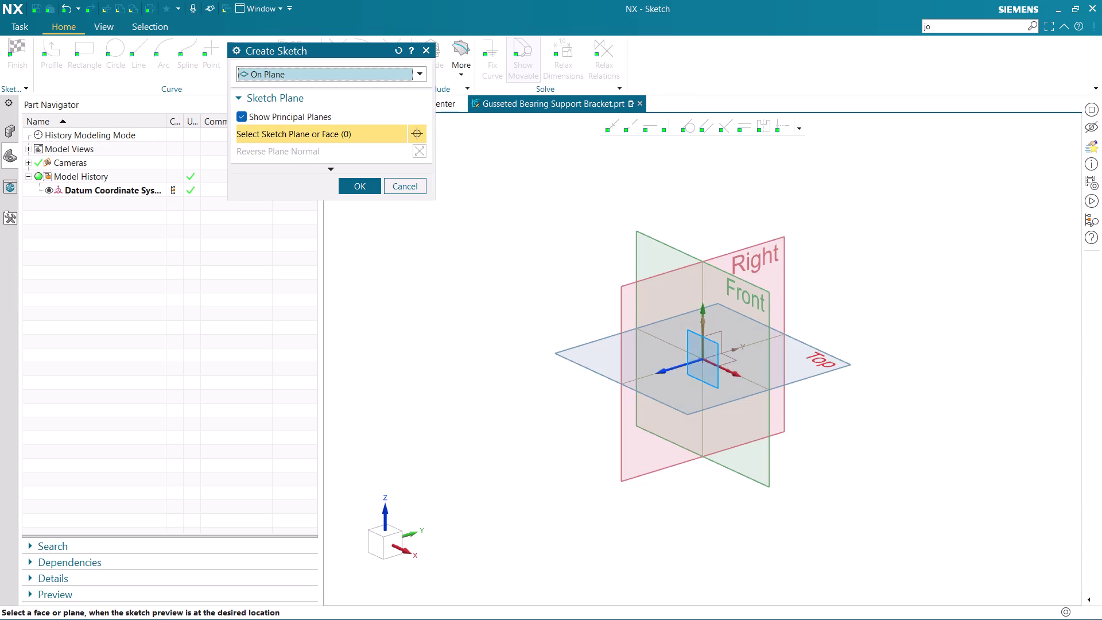
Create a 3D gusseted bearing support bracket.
Create the sketch on the default datum plane and pick the Circle tool.
click(709, 405)
middle_click(707, 401)
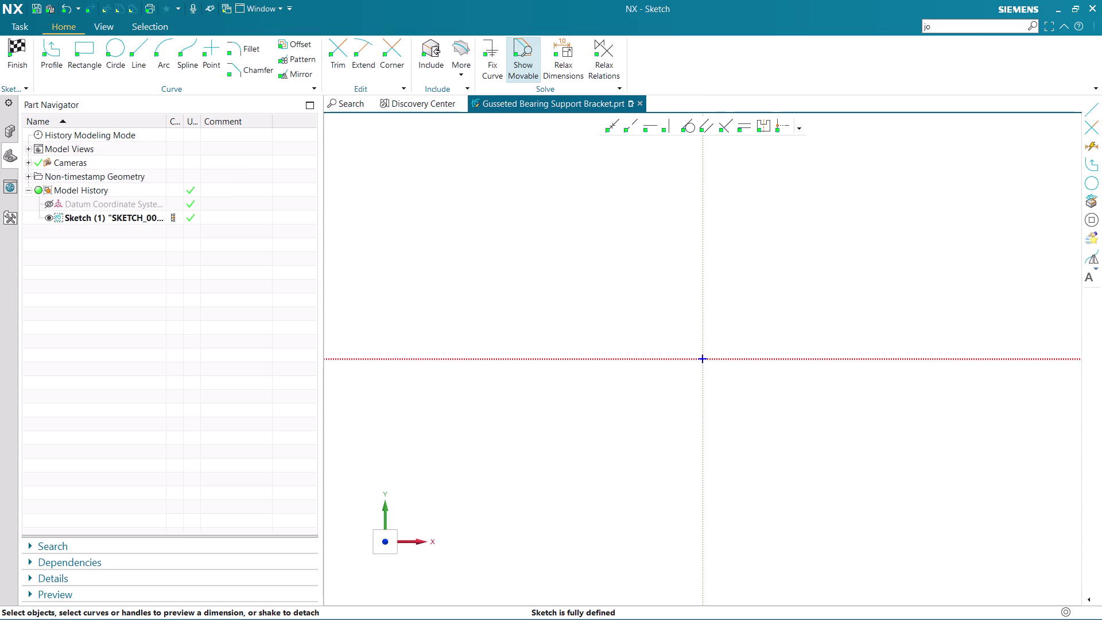
click(115, 52)
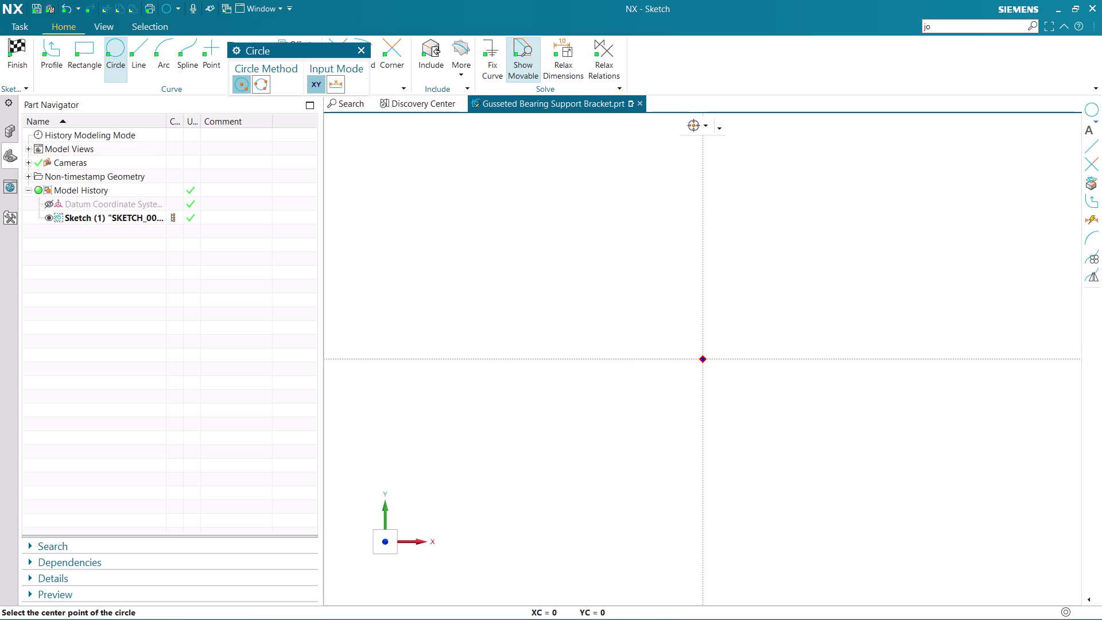
Draw a 36-diameter circle (entered as 18*2) centred on the sketch origin.
click(703, 359)
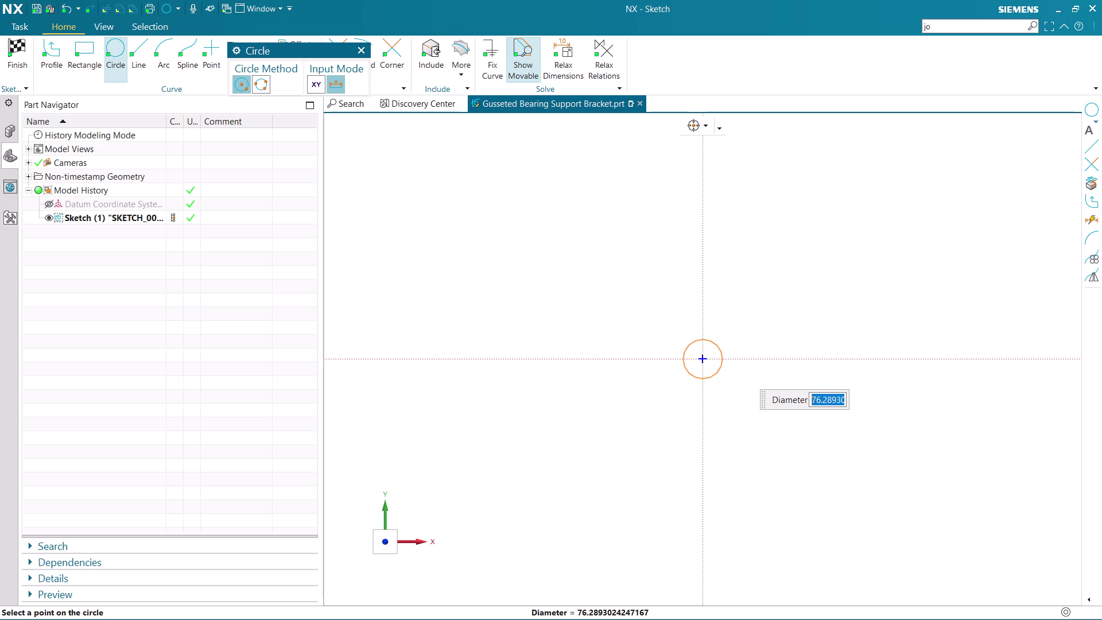
text(1)
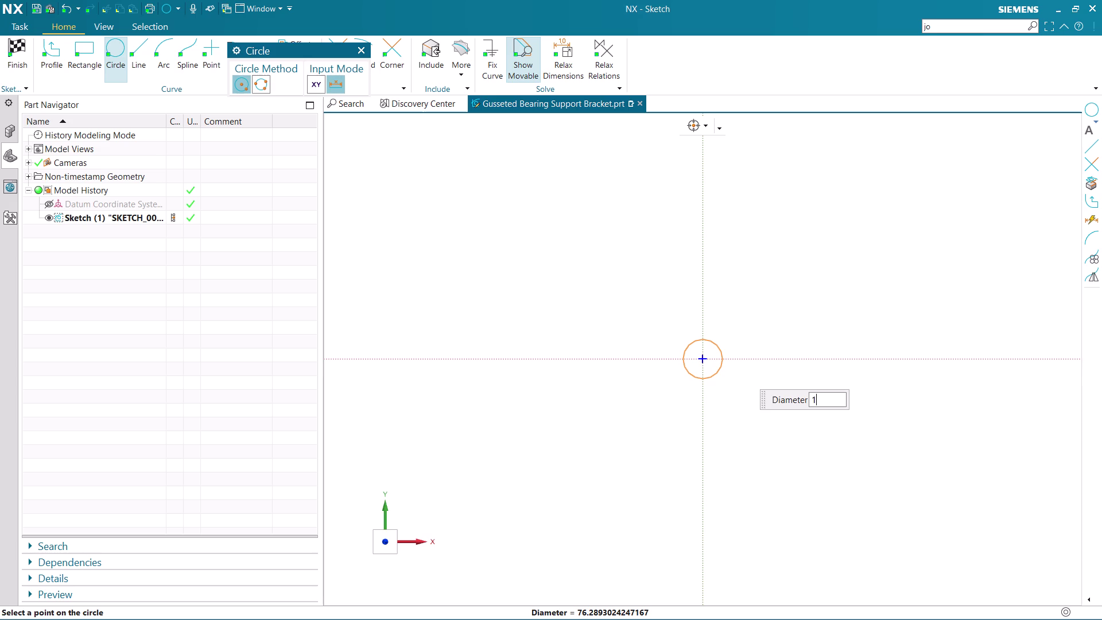
text(8)
text(*)
text(2)
key(Return)
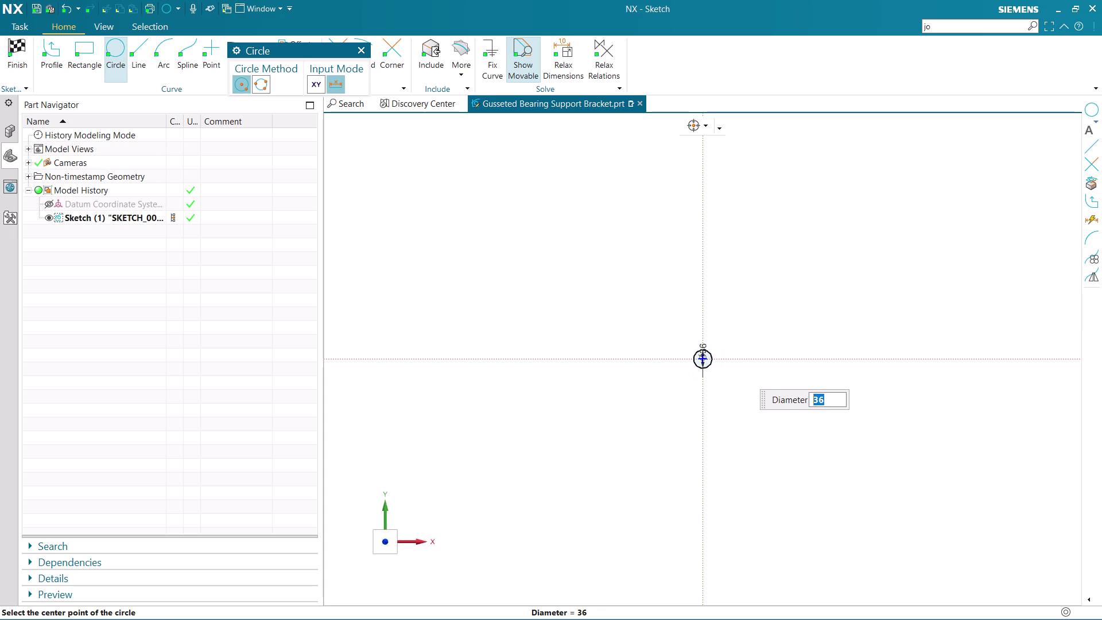
scroll(up, 3)
middle_click(720, 349)
scroll(up, 3)
drag(671, 325, 850, 368)
click(881, 377)
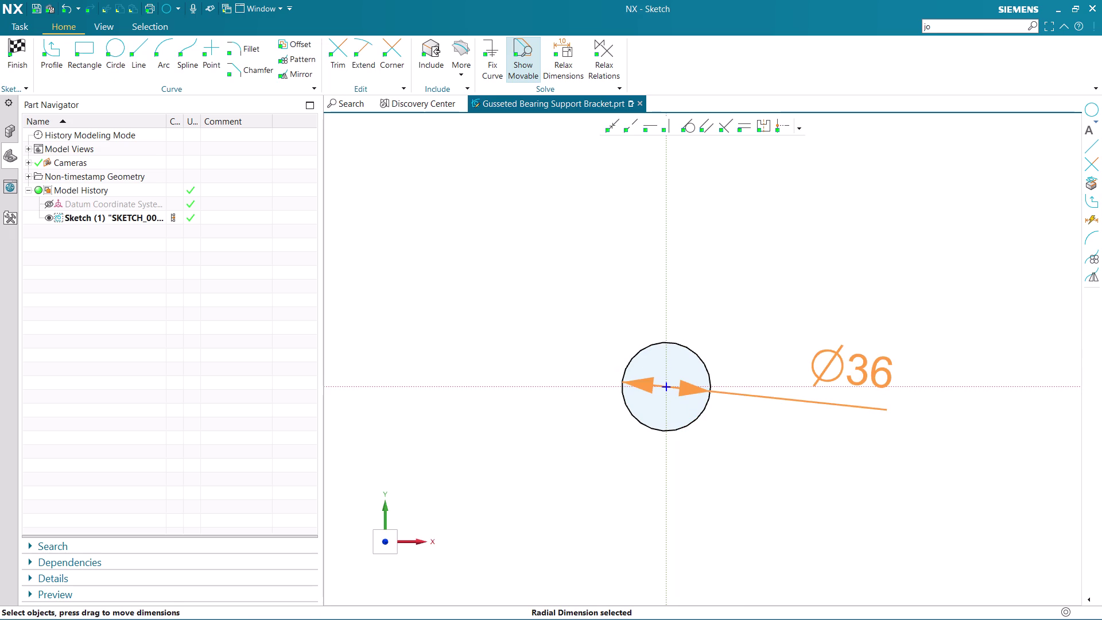
key(ctrl+Down)
key(ctrl+Down)
key(ctrl+Down)
key(ctrl+Down)
key(ctrl+Down)
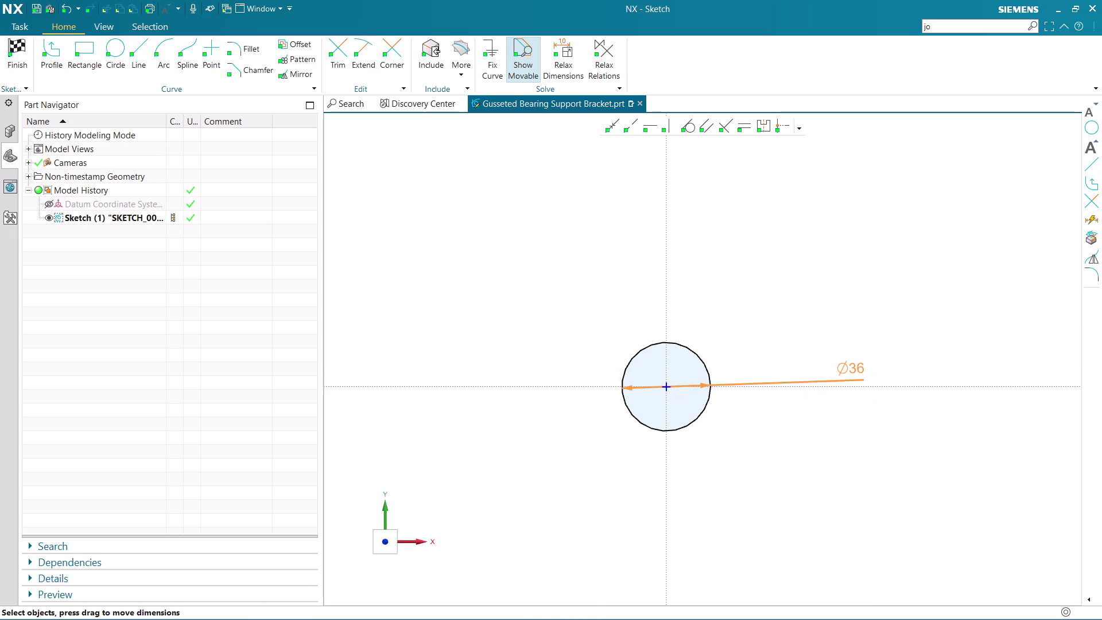
drag(858, 370, 796, 361)
scroll(up, 3)
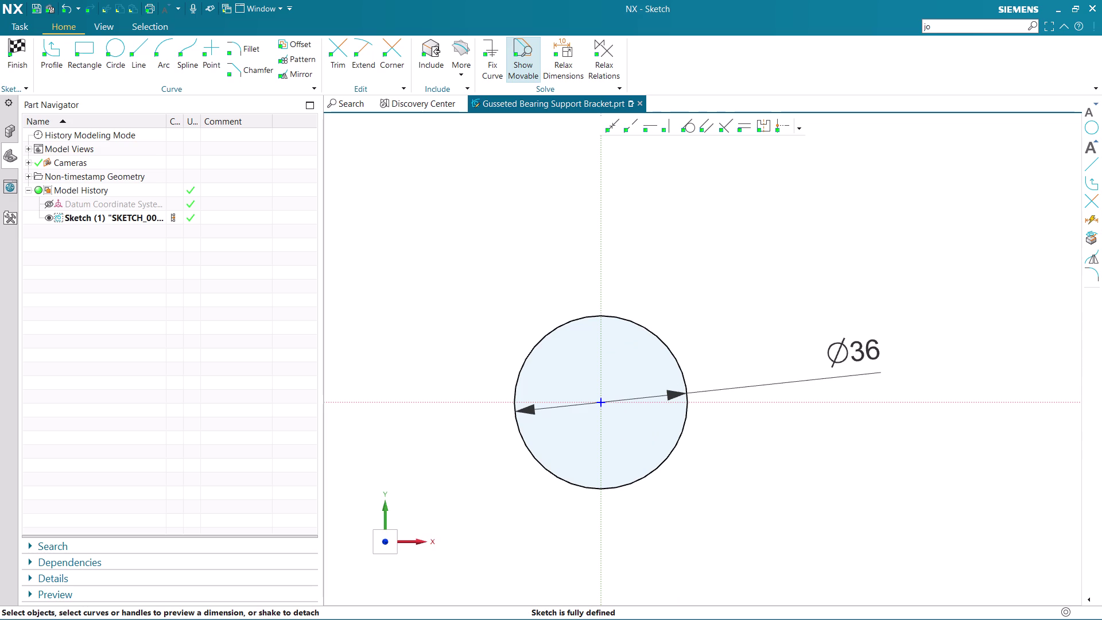
Add a concentric 18-diameter circle at the origin.
click(109, 54)
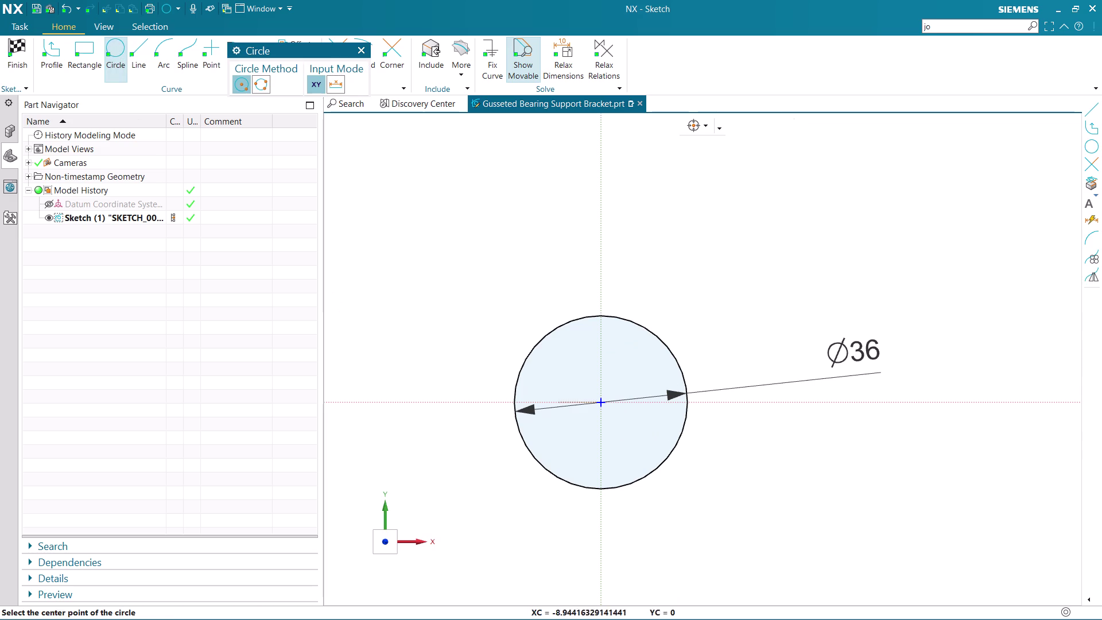
click(601, 403)
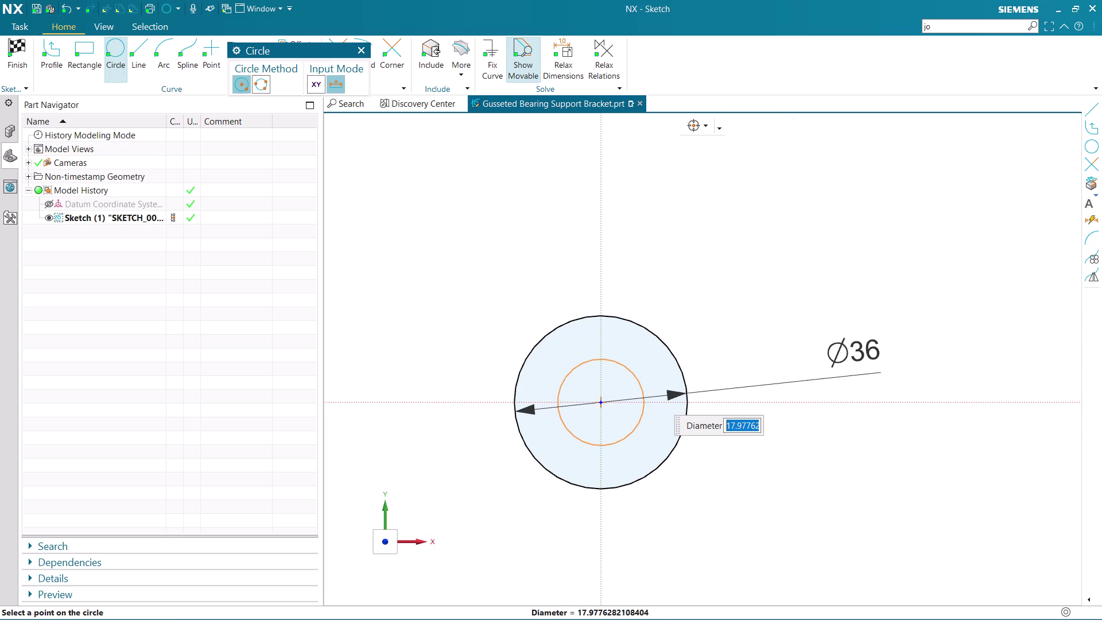
text(18)
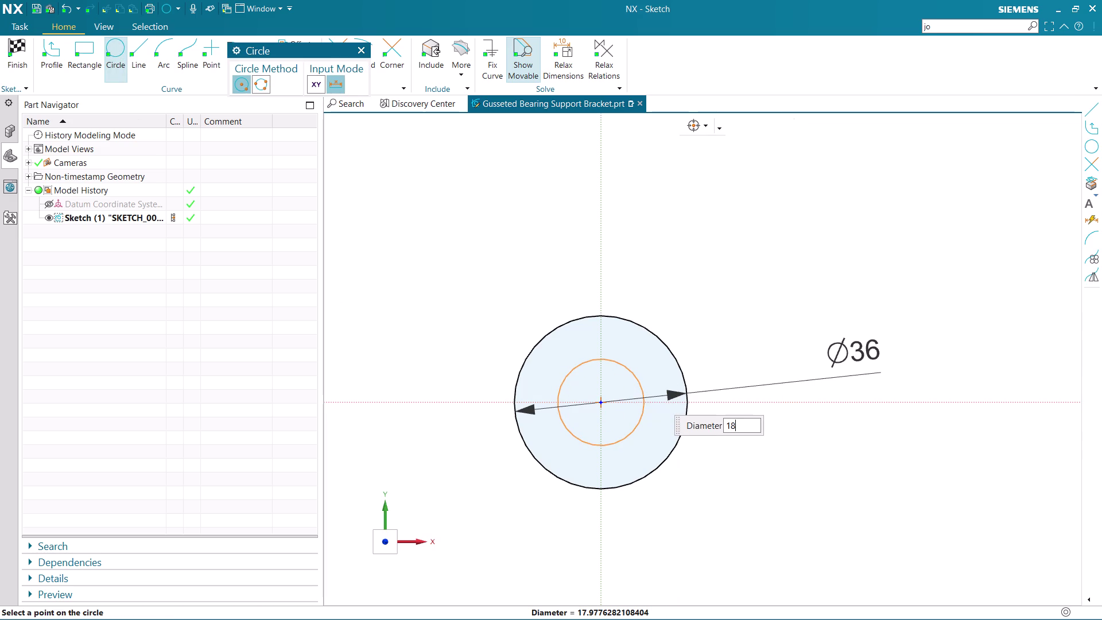
key(Return)
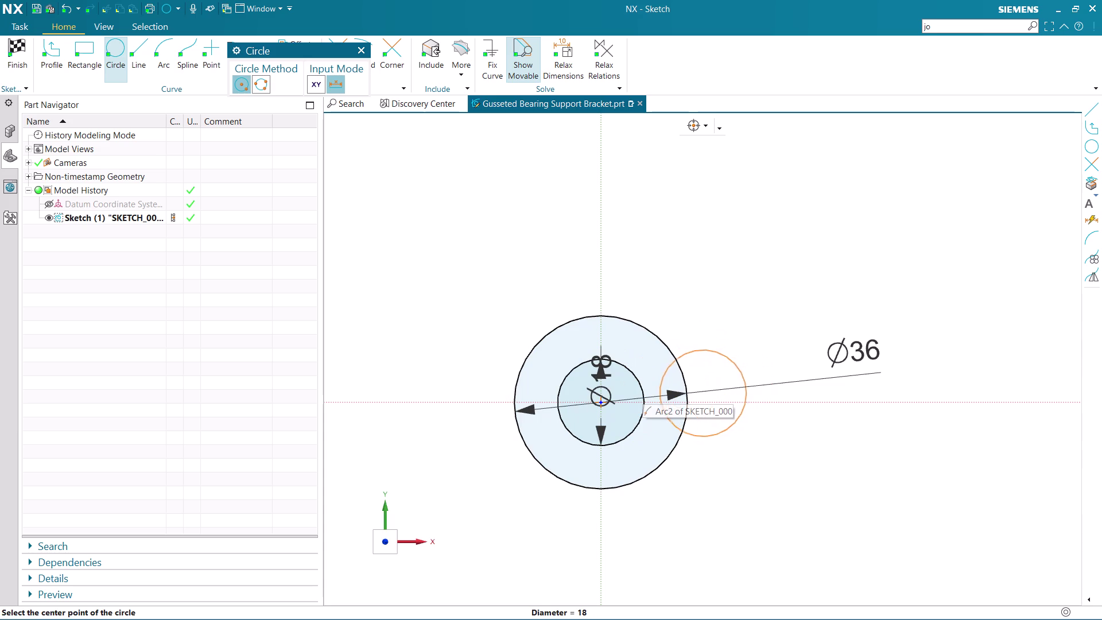
key(Escape)
key(Escape)
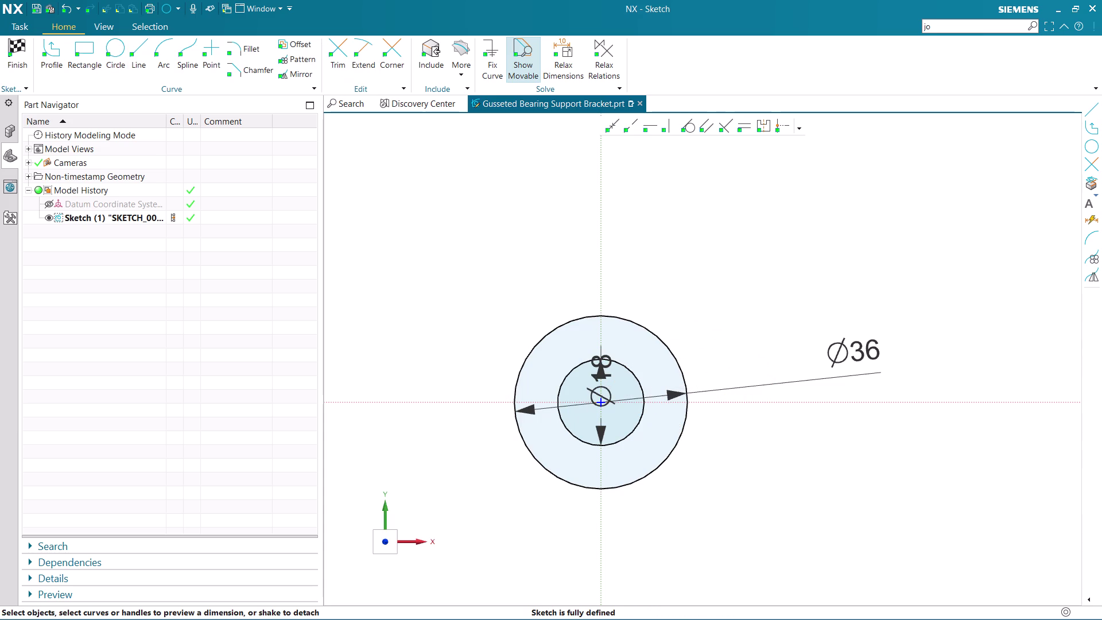
drag(606, 366, 786, 340)
scroll(down, 3)
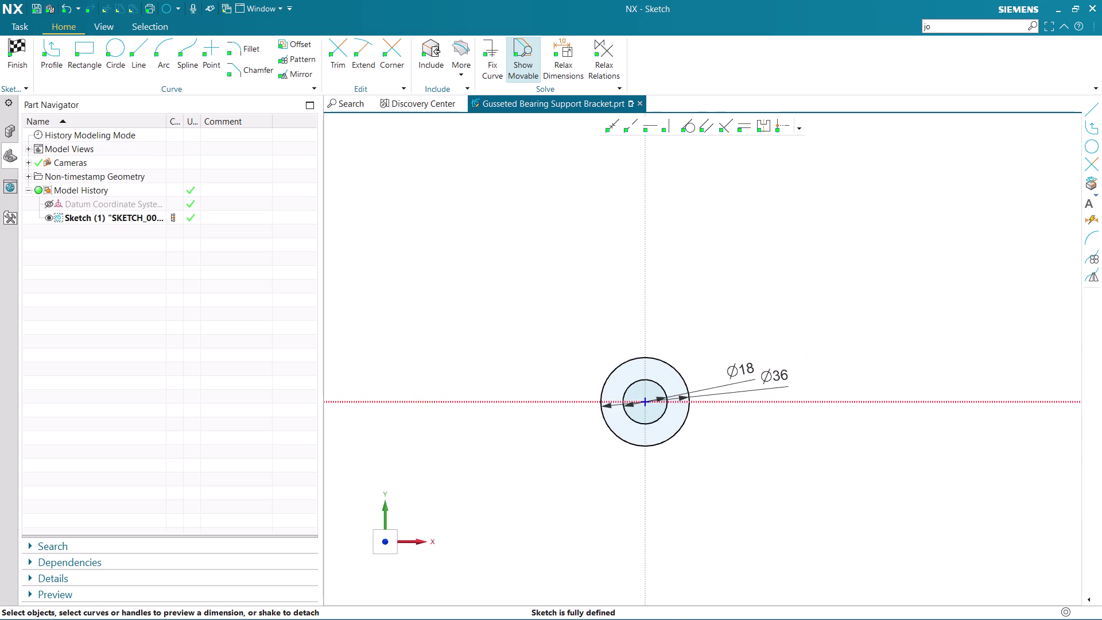
scroll(up, 3)
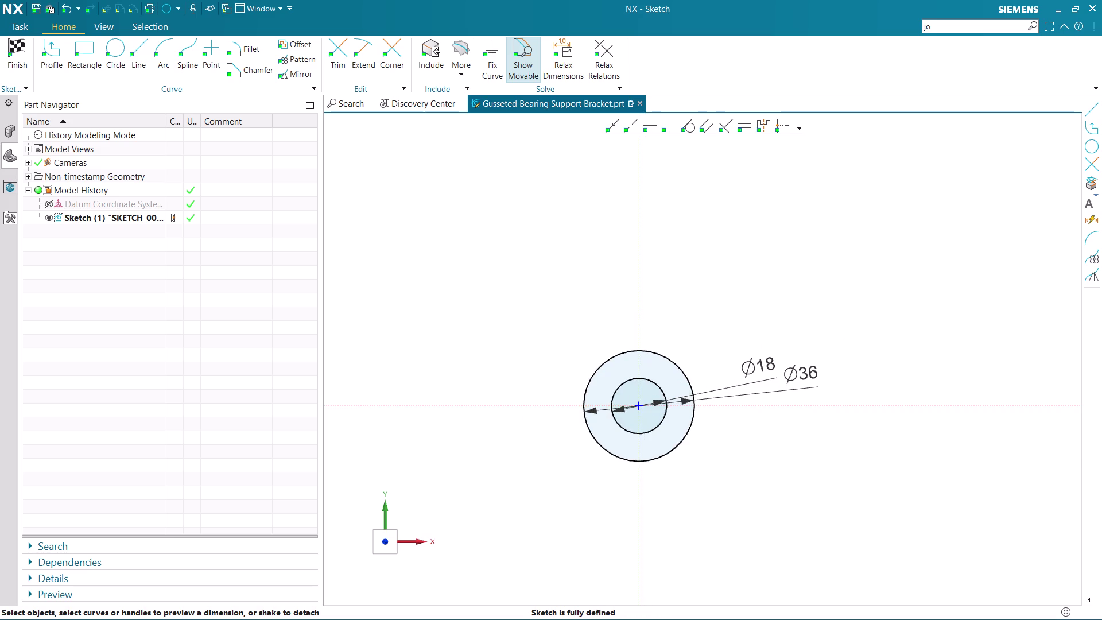
click(117, 56)
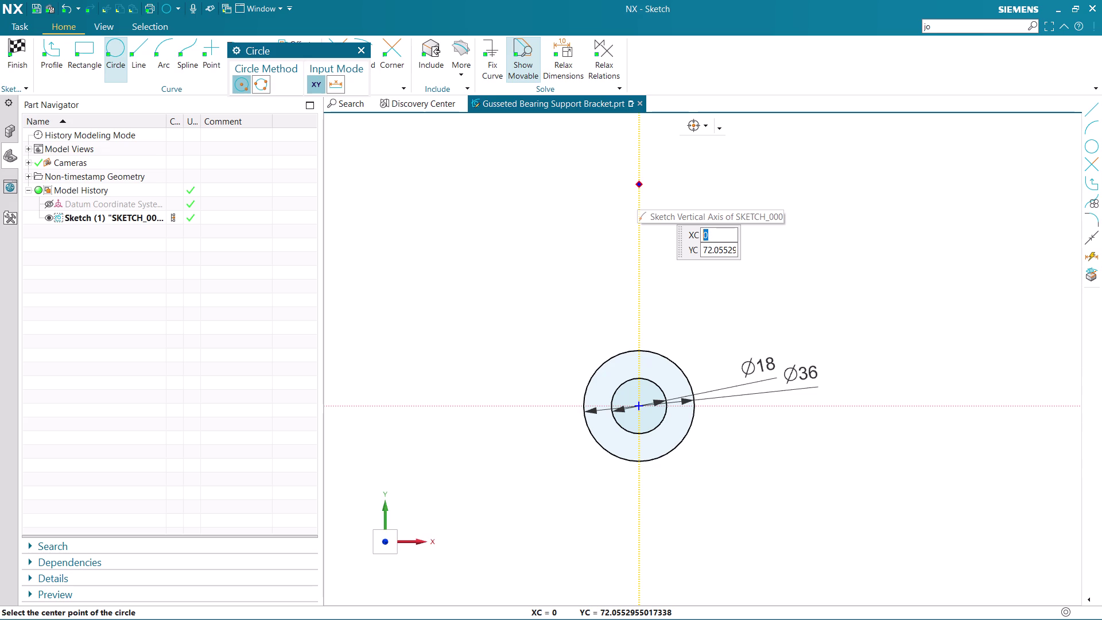
Draw a 50-diameter circle centred on the vertical axis above the origin.
click(637, 184)
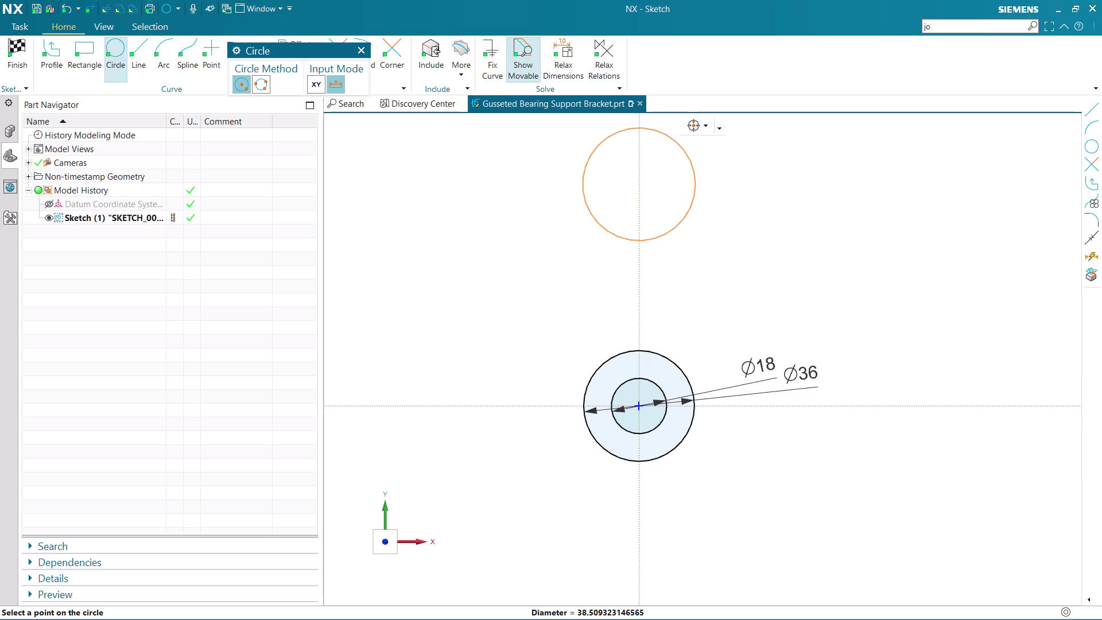
key(5)
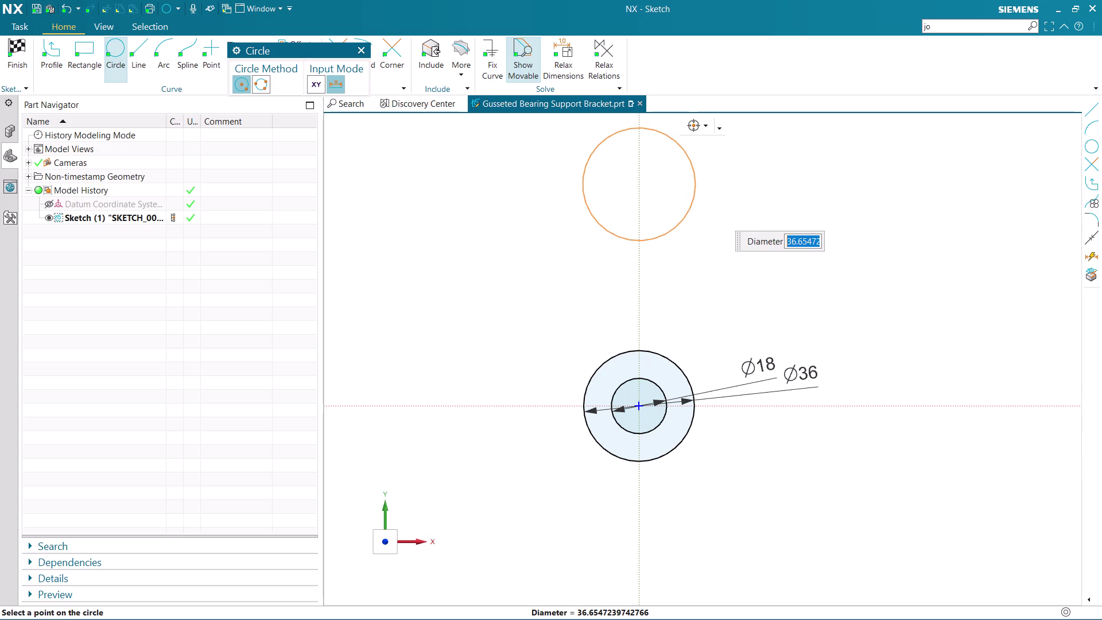
key(0)
key(Return)
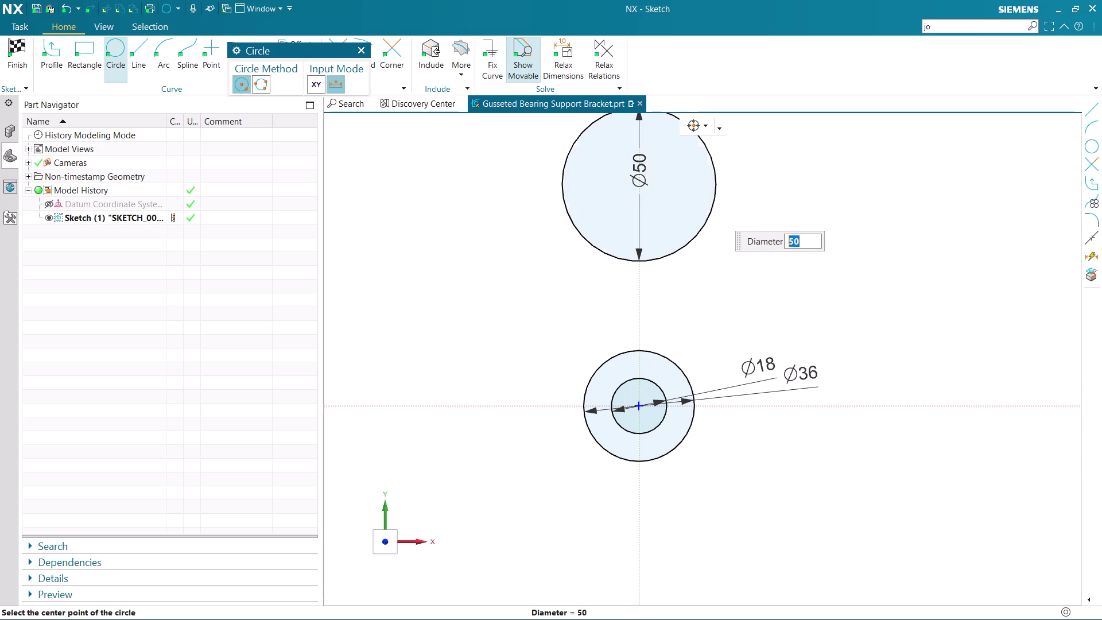
middle_click(694, 190)
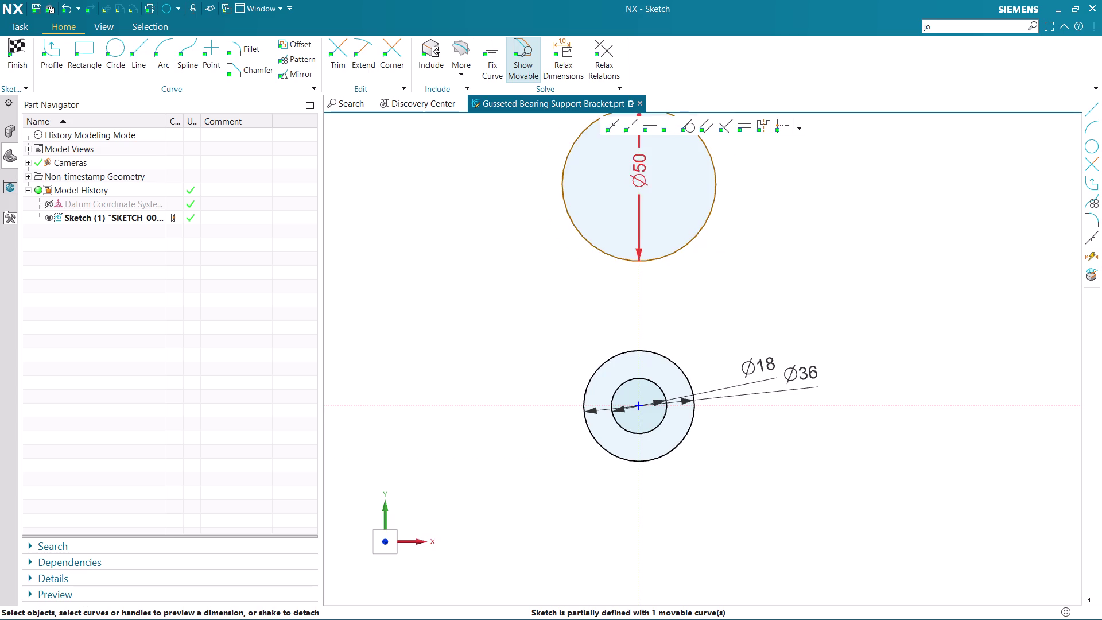
scroll(up, 3)
scroll(down, 3)
scroll(up, 3)
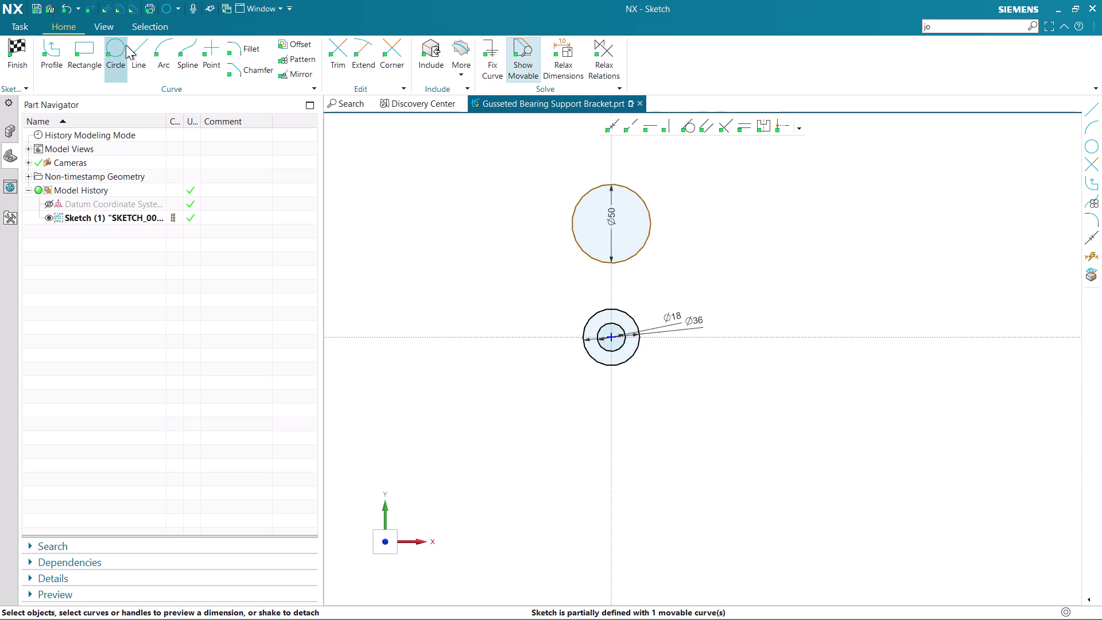
Add a concentric 28-diameter circle at the upper circle's centre.
click(126, 45)
scroll(up, 3)
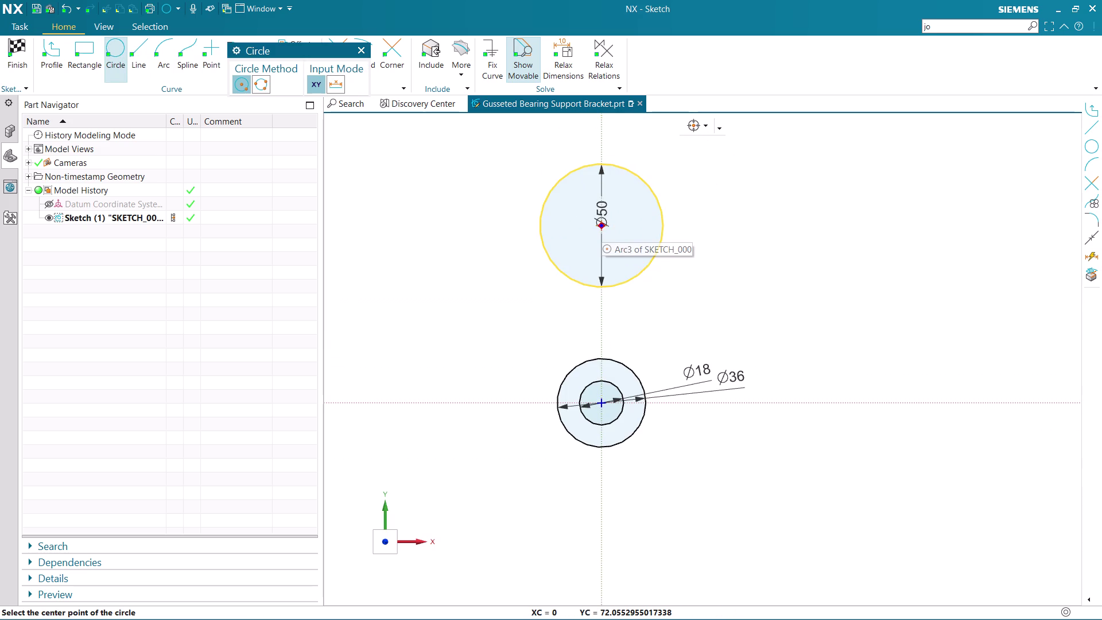
click(605, 222)
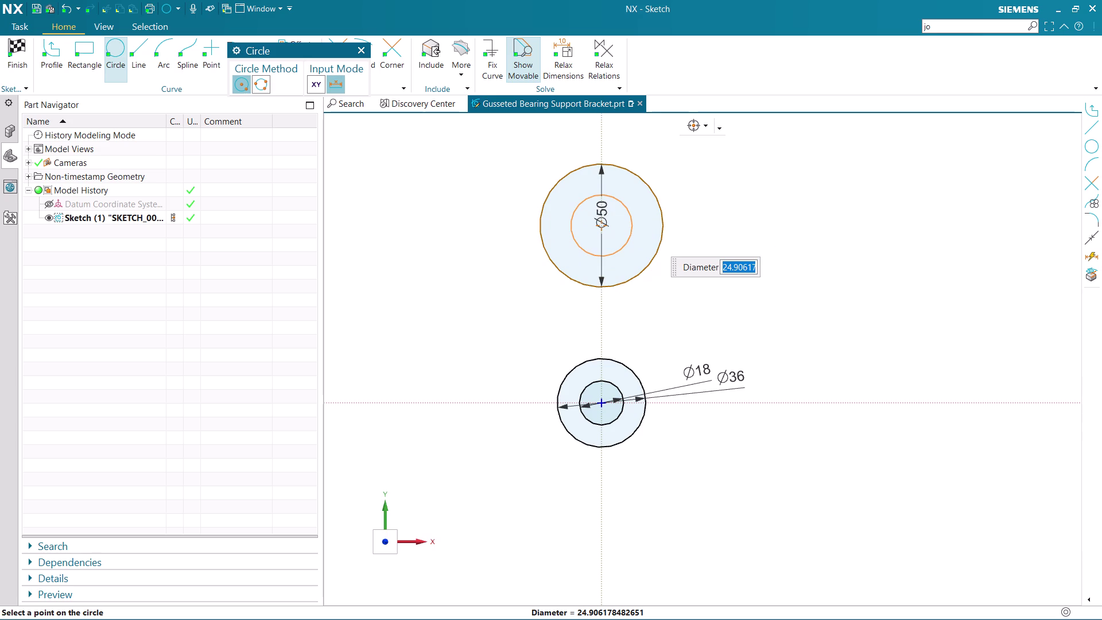
text(28)
key(Return)
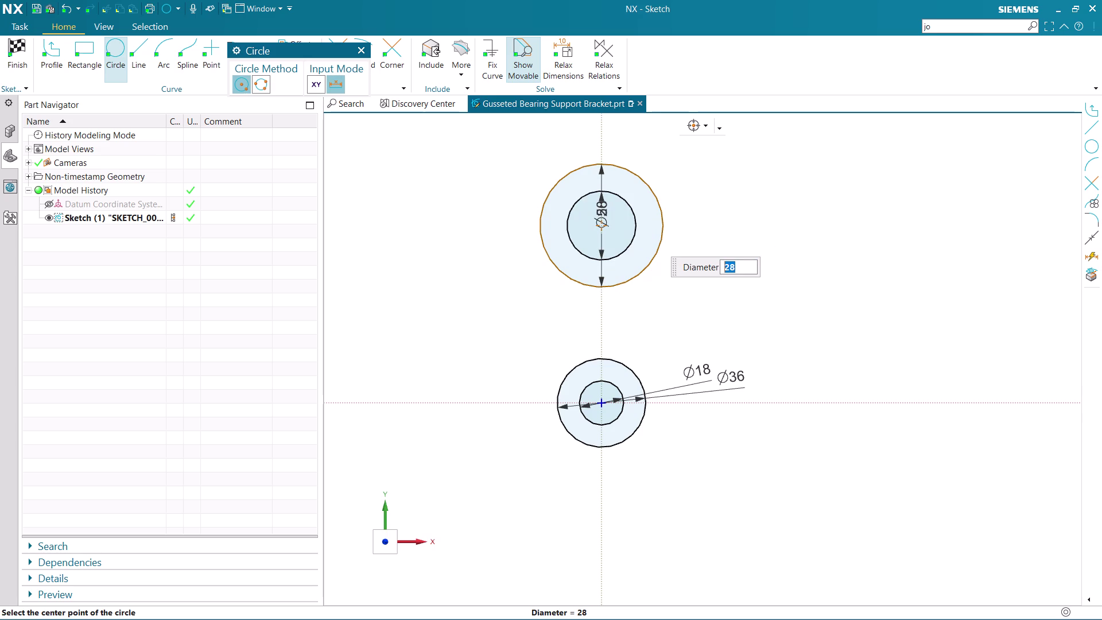
scroll(up, 3)
click(631, 217)
middle_click(631, 217)
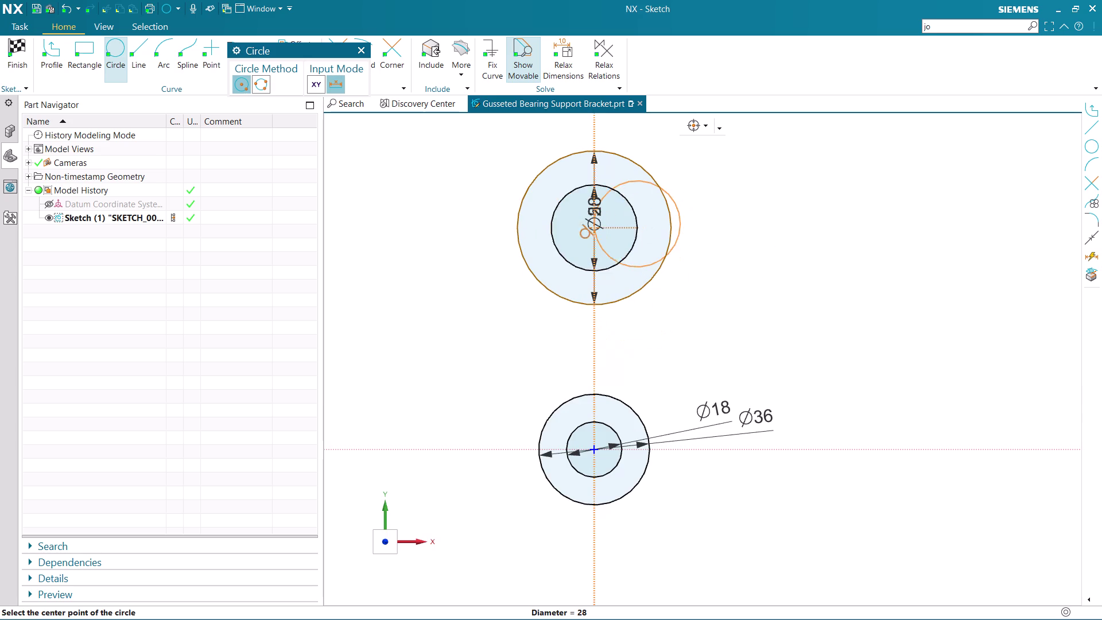
key(Escape)
key(Escape)
key(d)
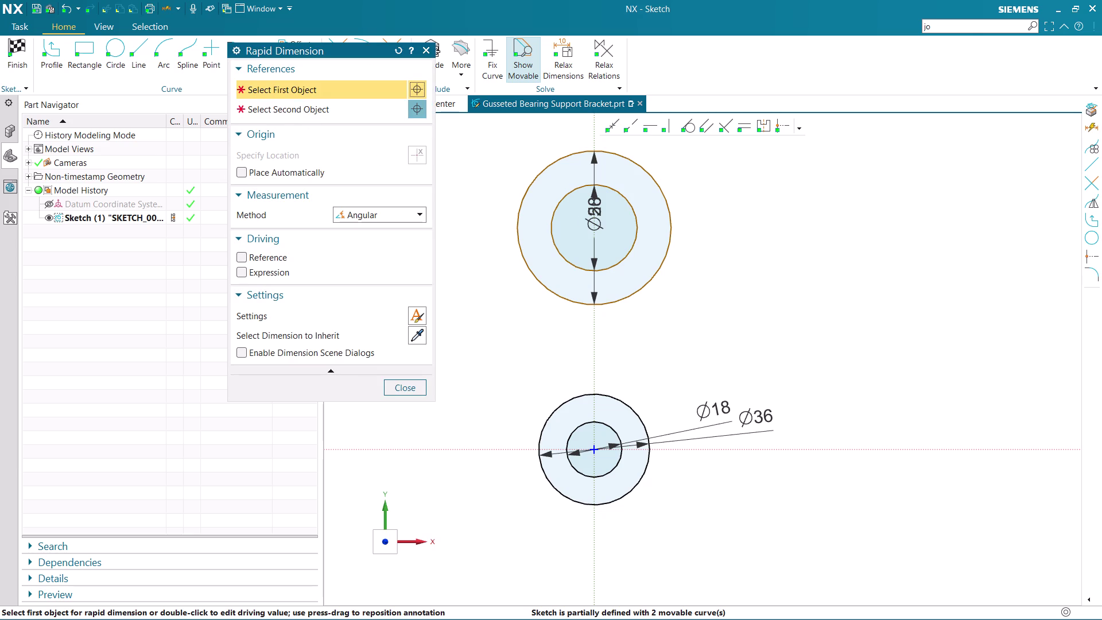
Add a vertical distance dimension between the upper and lower circle centres.
click(352, 209)
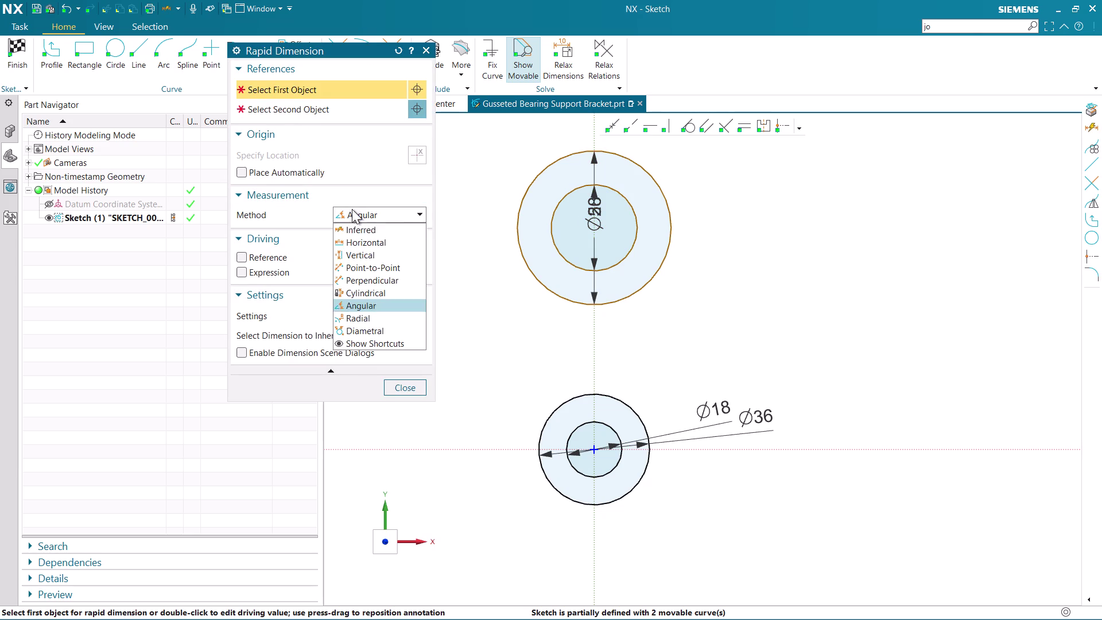
click(369, 258)
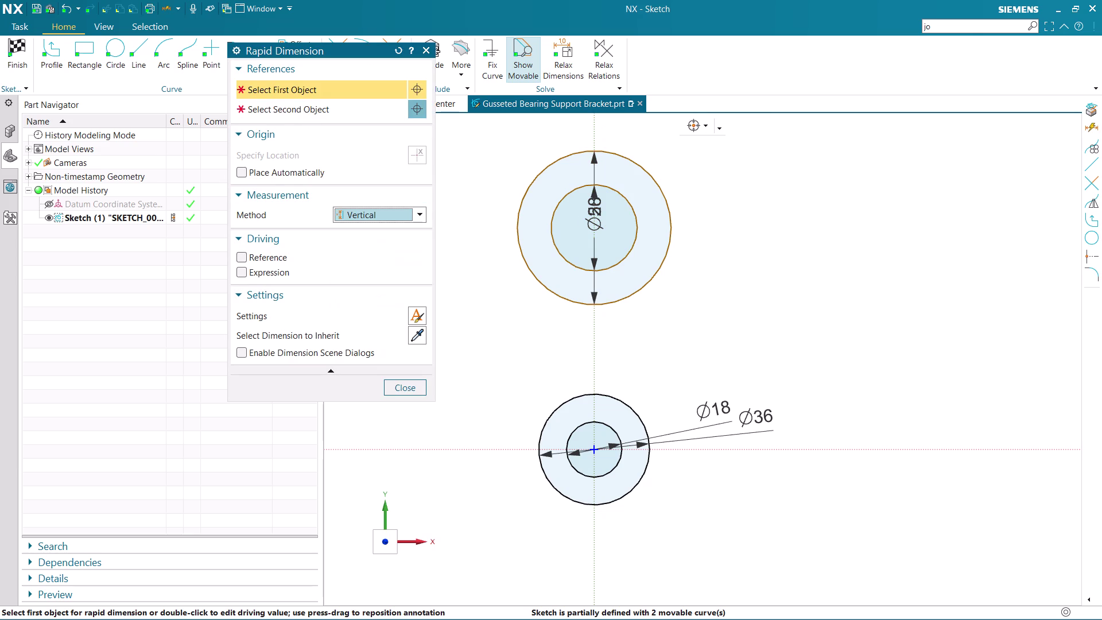
click(593, 224)
click(596, 447)
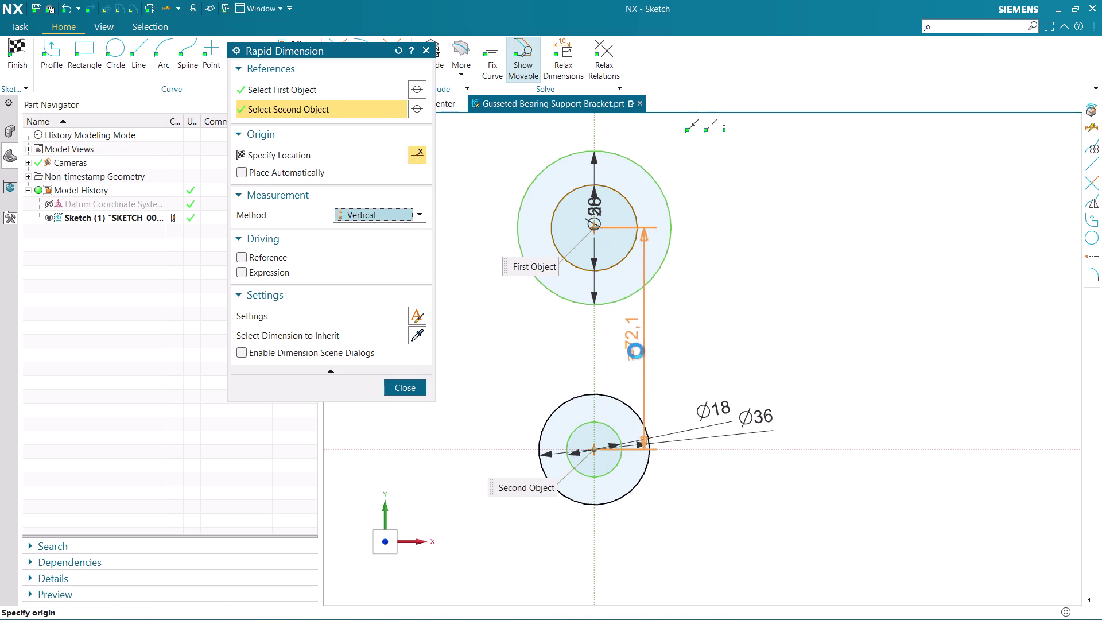
click(680, 339)
key(Escape)
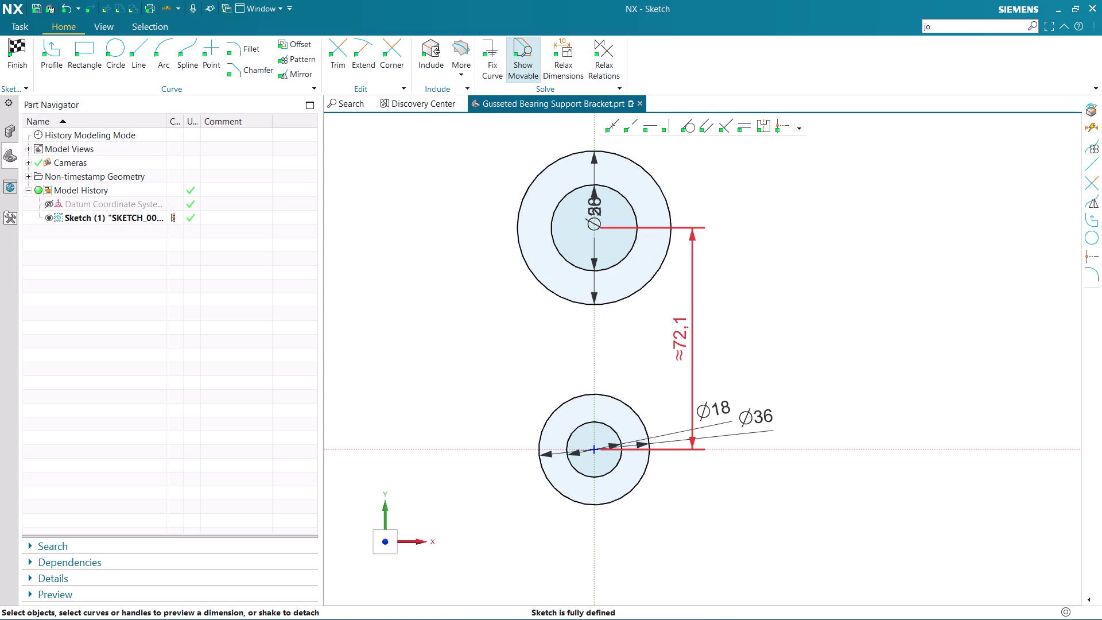
Change the centre-to-centre distance to 78.
double_click(685, 327)
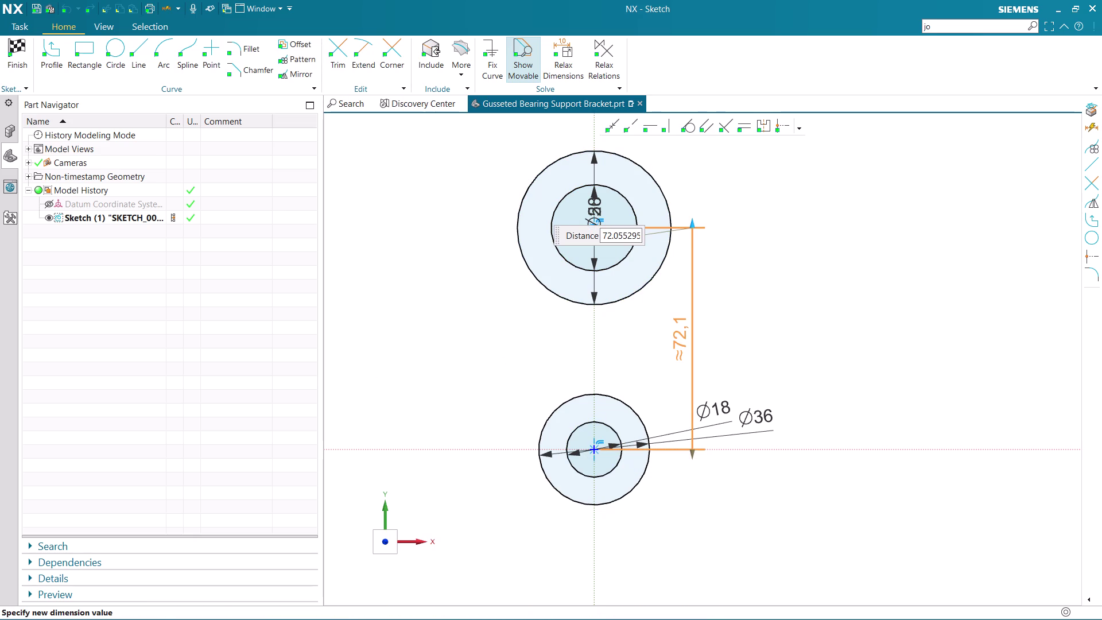
double_click(622, 238)
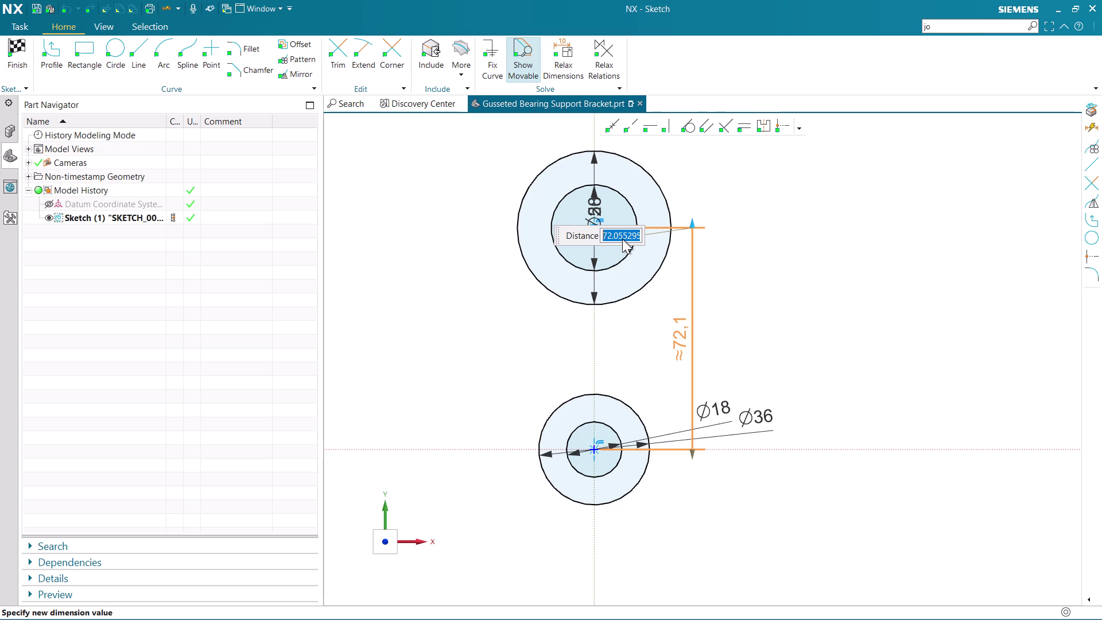
text(78)
key(Return)
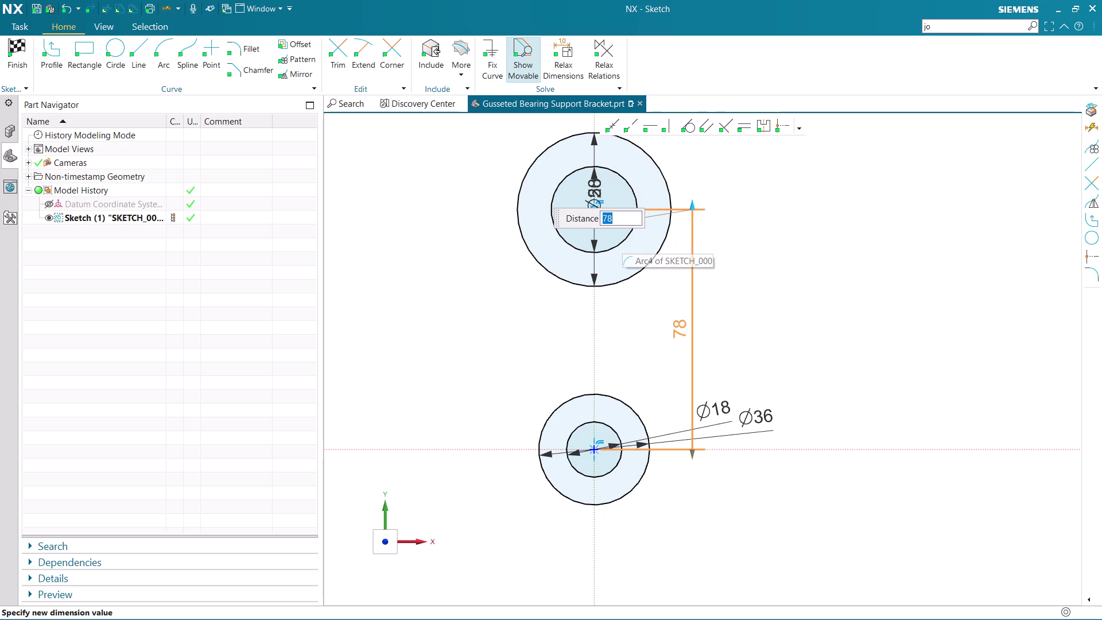
middle_click(621, 230)
middle_click(639, 262)
scroll(down, 3)
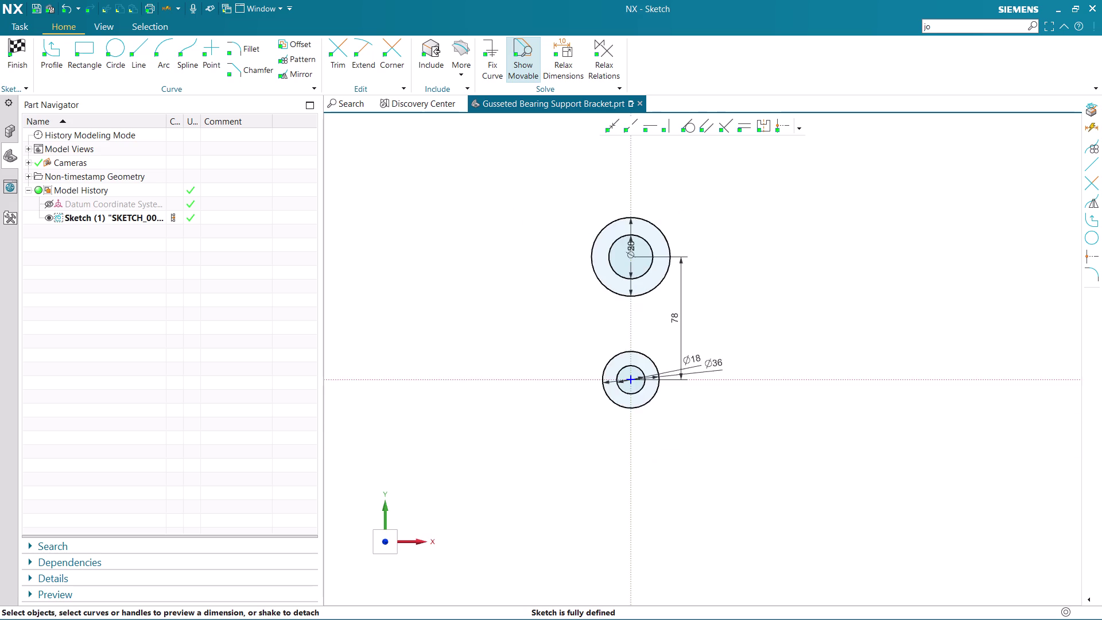
scroll(up, 3)
scroll(down, 3)
scroll(up, 3)
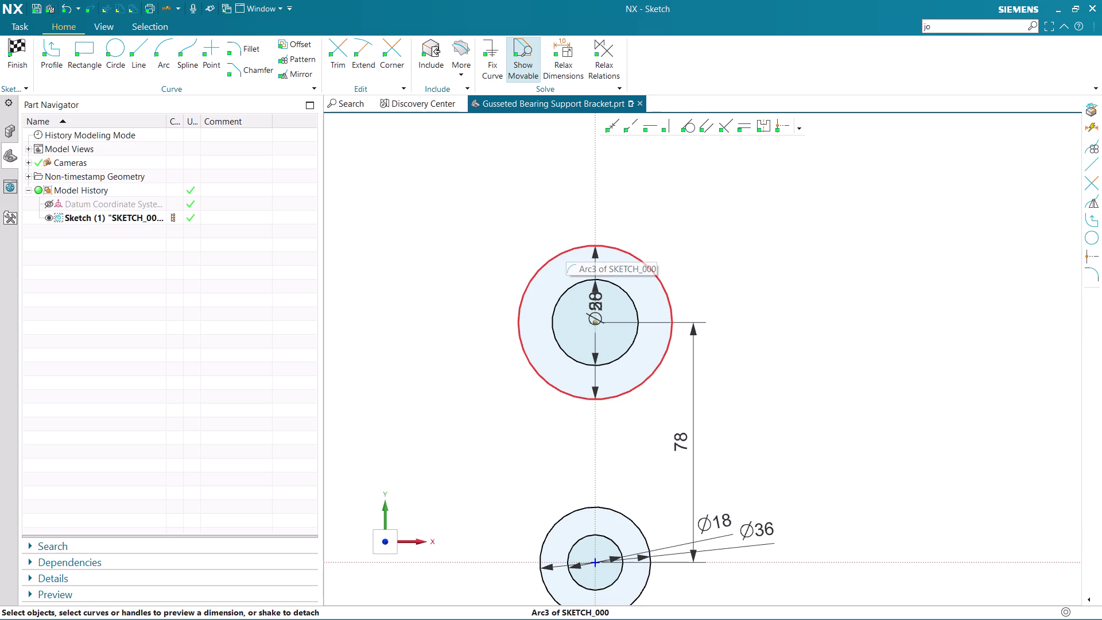
scroll(down, 3)
scroll(up, 3)
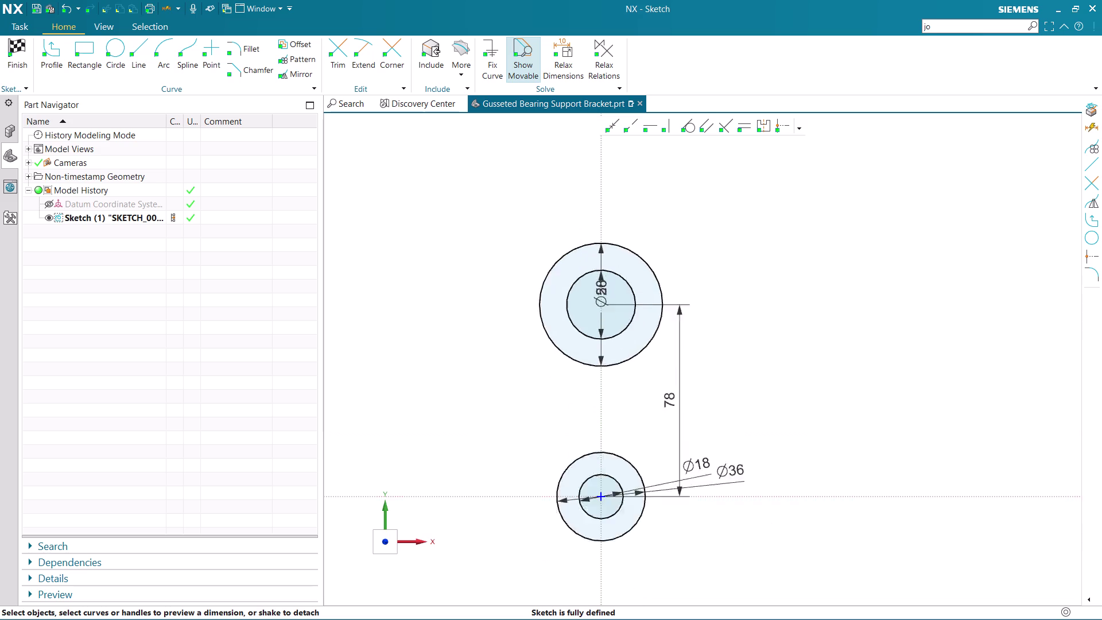
scroll(up, 3)
scroll(down, 3)
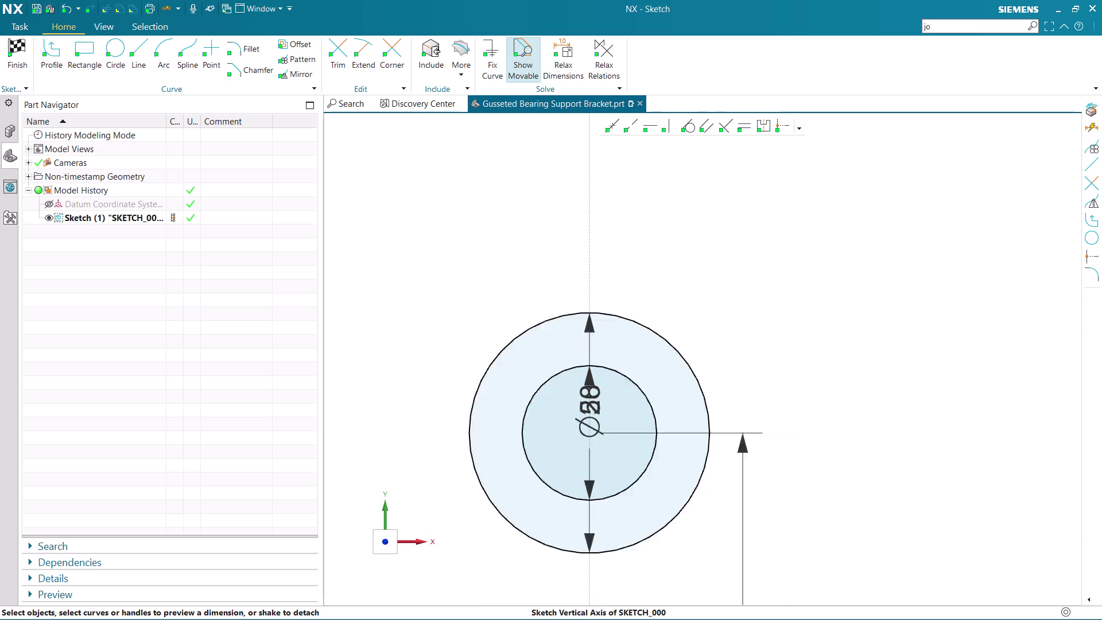
scroll(down, 3)
scroll(up, 3)
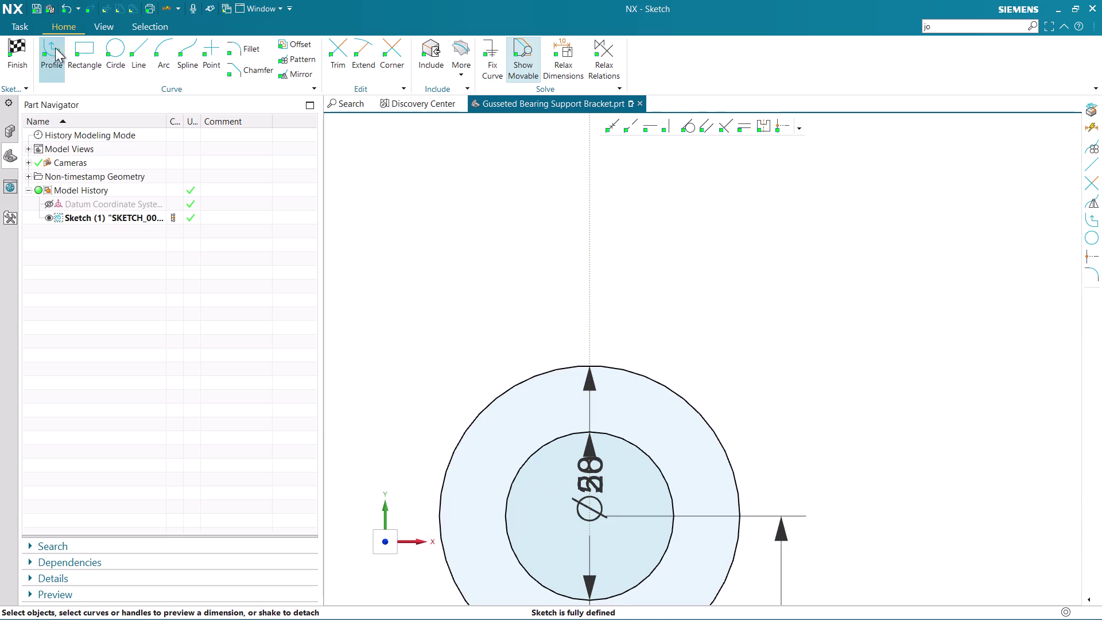
Draw a roughly 37.5-long horizontal line above the upper circles and select it.
click(55, 47)
click(513, 181)
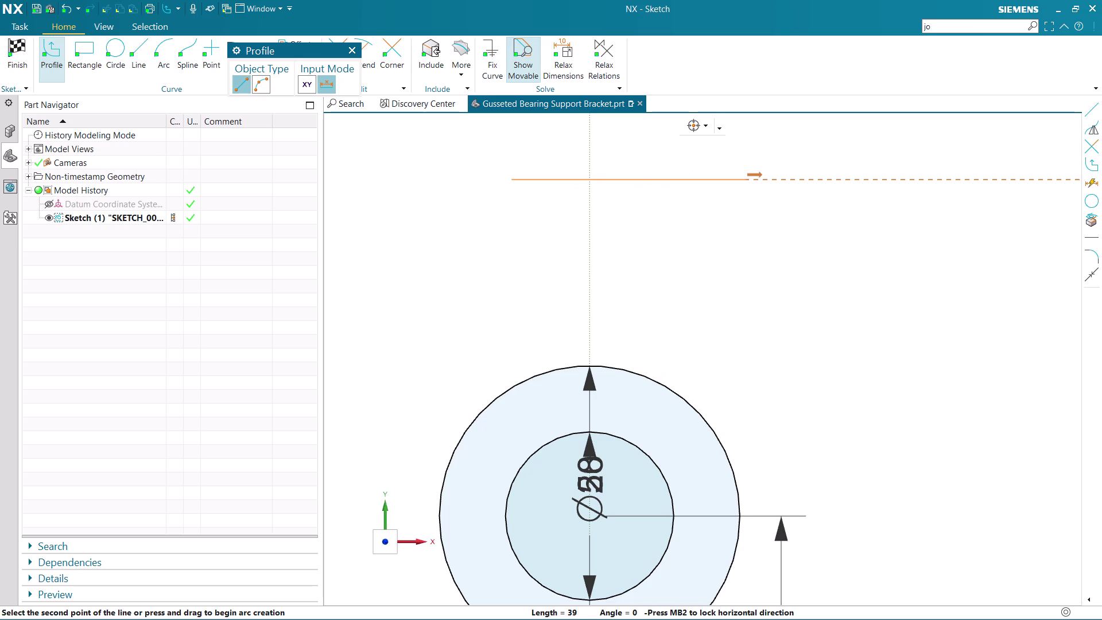
click(739, 177)
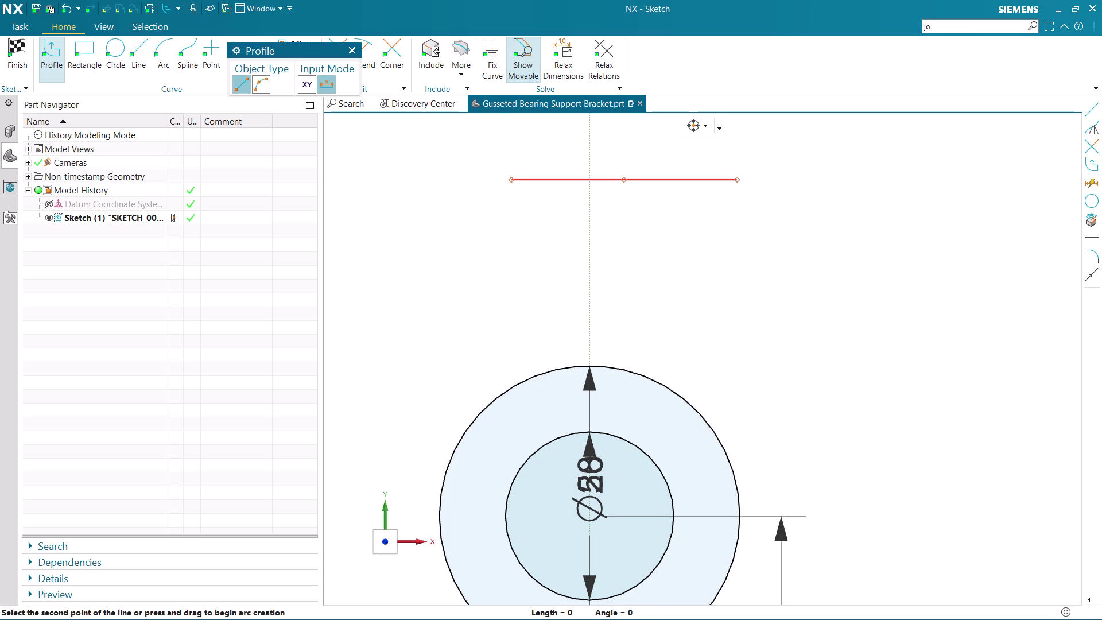
key(Escape)
key(Escape)
click(580, 181)
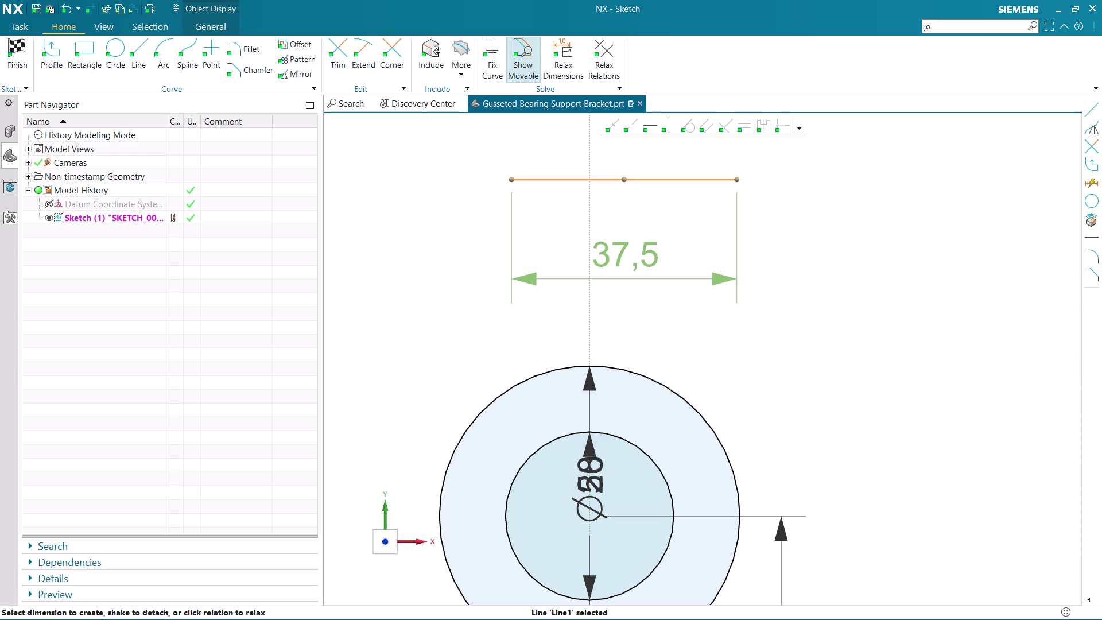
scroll(up, 3)
scroll(up, 3)
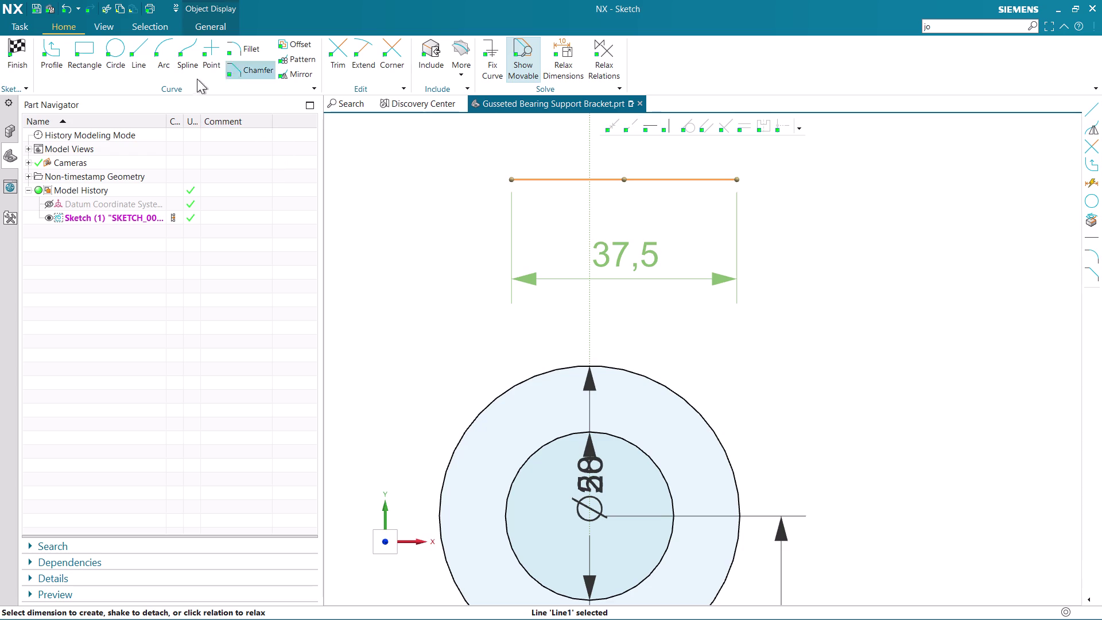
scroll(up, 3)
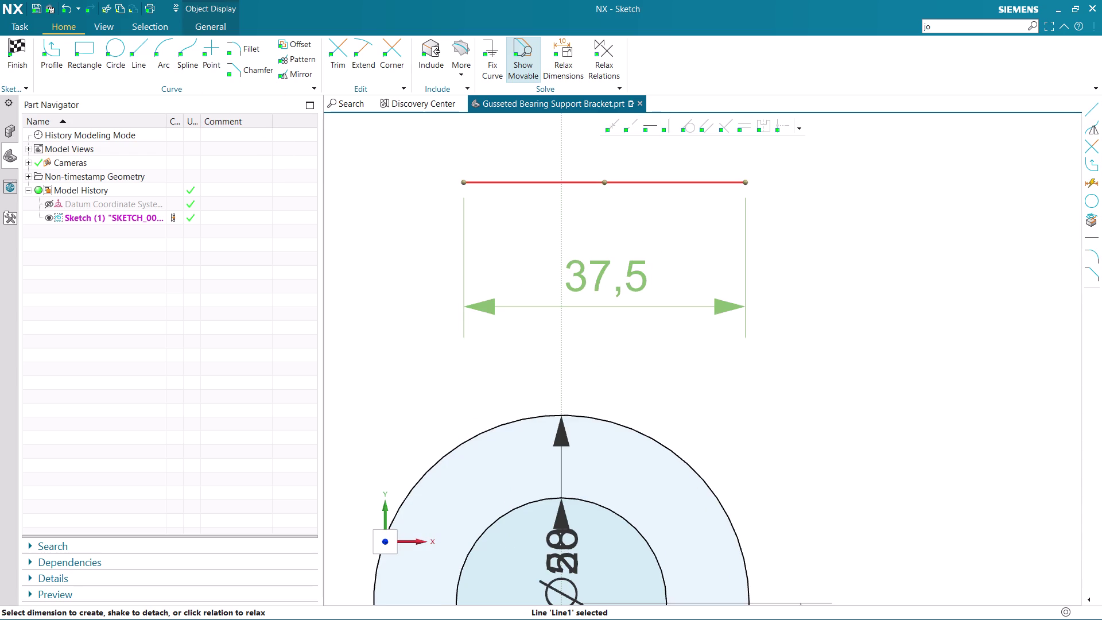
key(Escape)
Try coincident and midpoint-alignment constraints on the top line's midpoint, cancelling both.
click(616, 124)
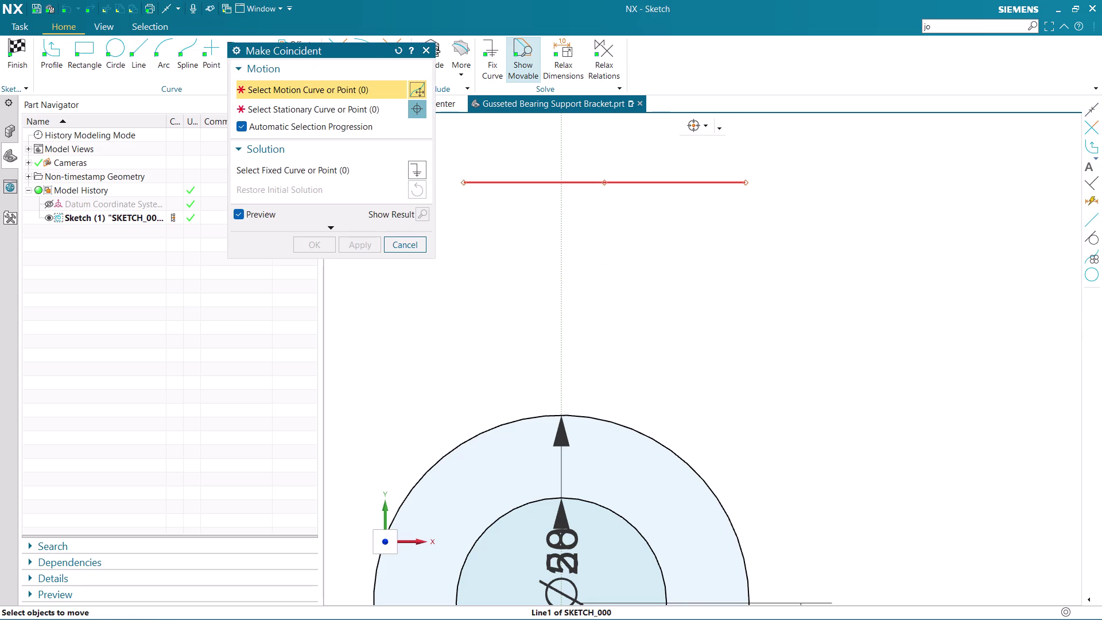
click(602, 183)
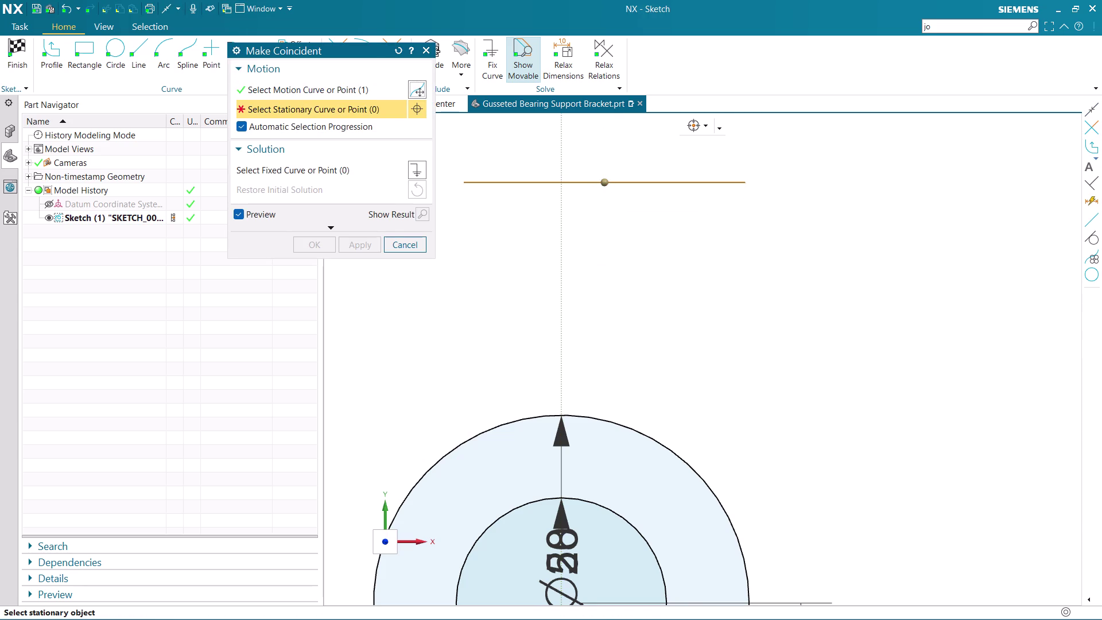
key(Escape)
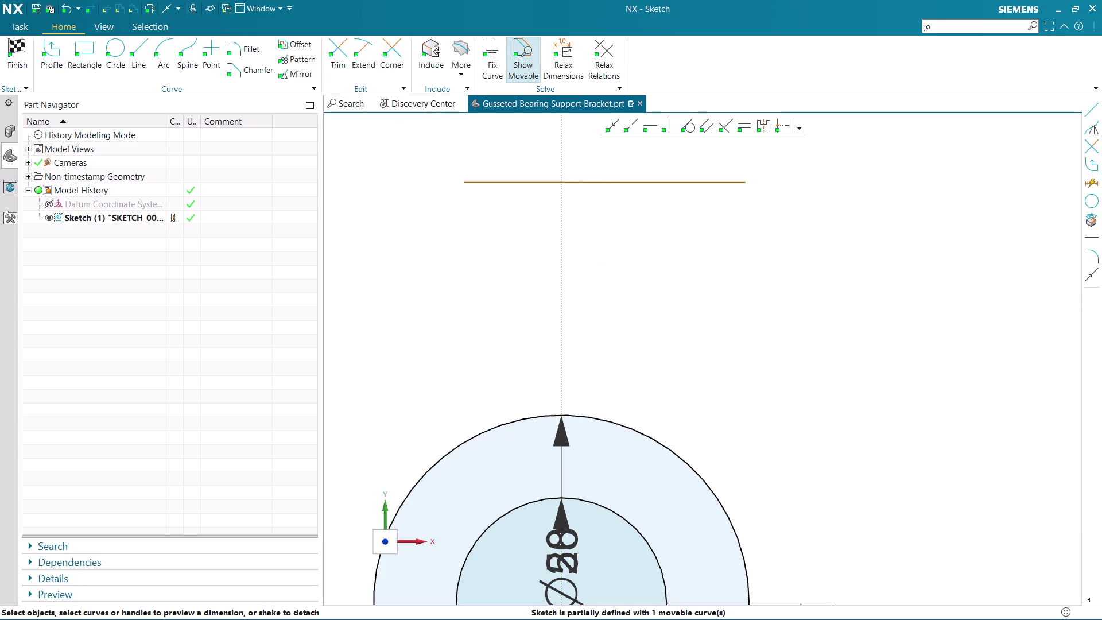
click(783, 125)
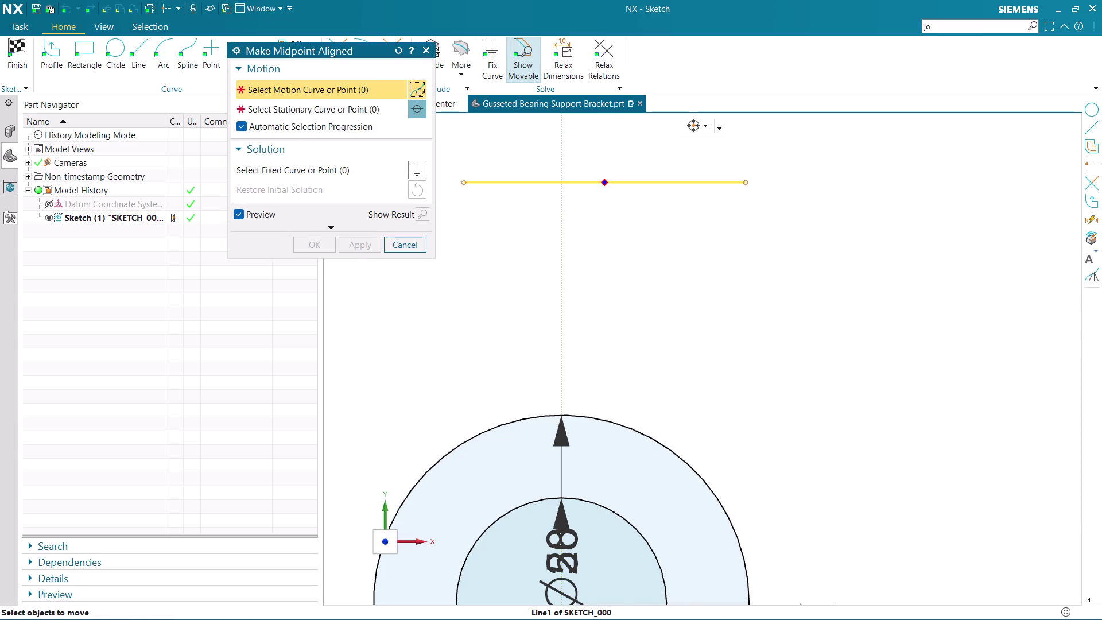
click(607, 181)
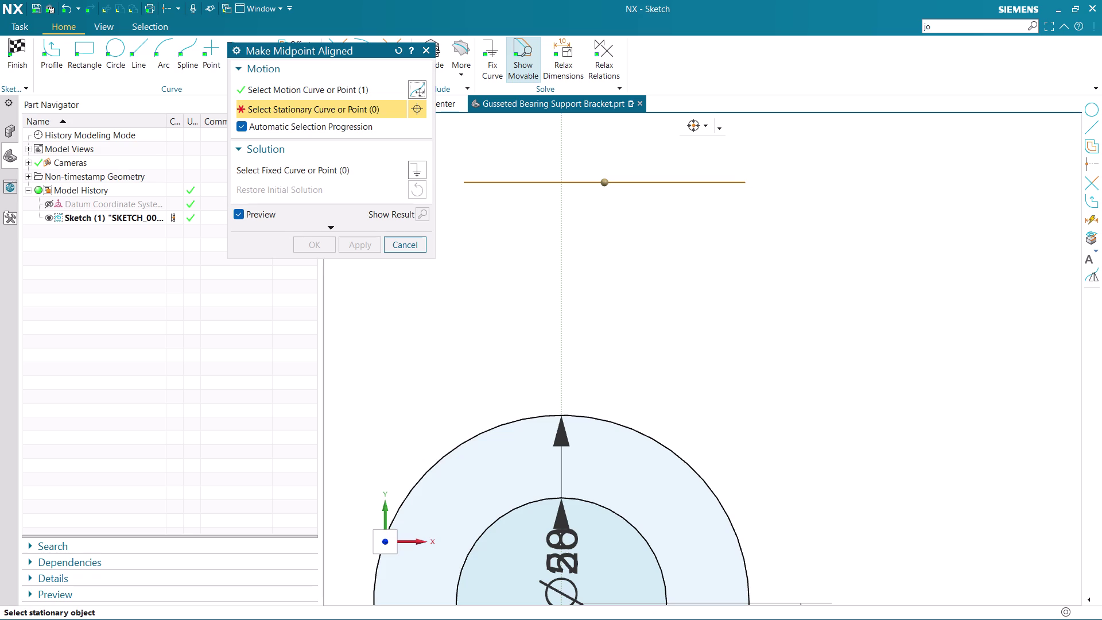
scroll(down, 3)
scroll(down, 3)
scroll(up, 3)
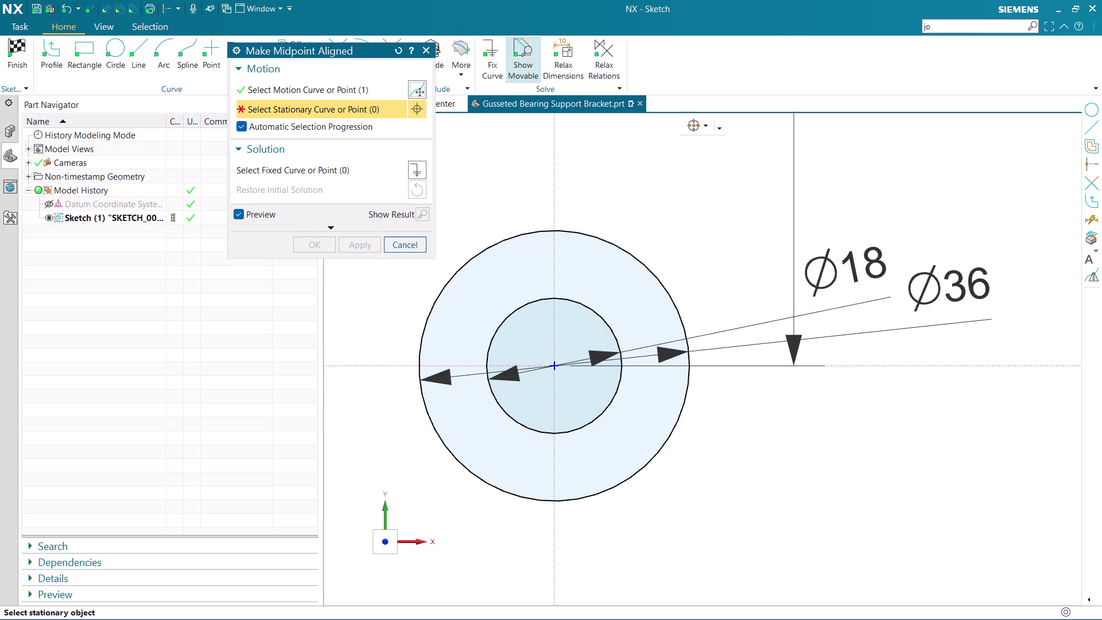
scroll(down, 3)
scroll(down, 3)
scroll(up, 3)
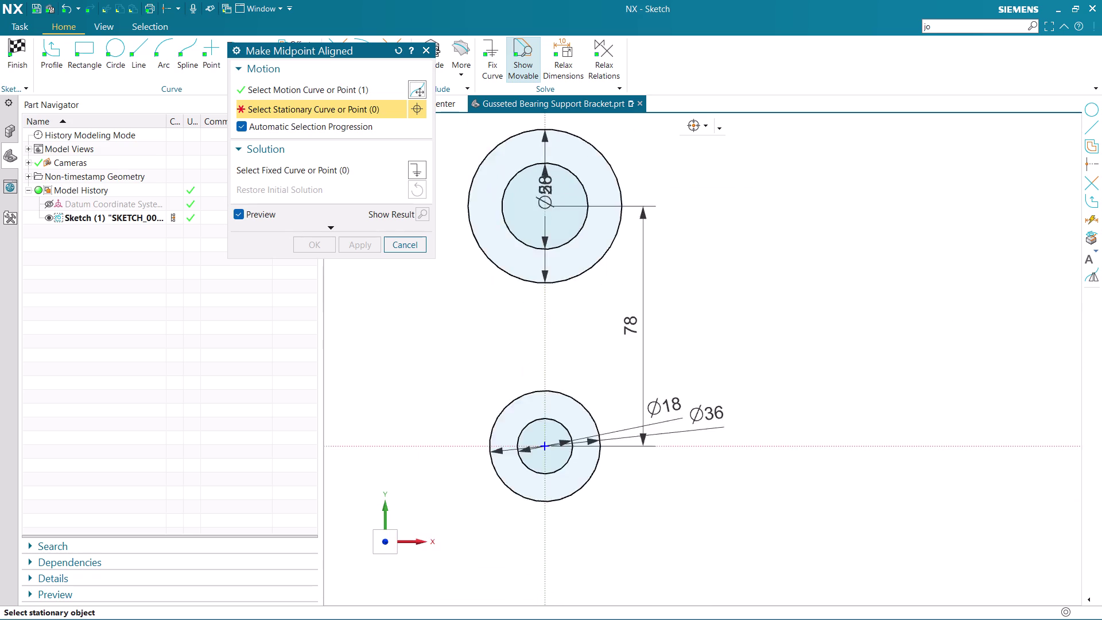
scroll(down, 3)
scroll(down, 3)
scroll(up, 3)
scroll(up, 3)
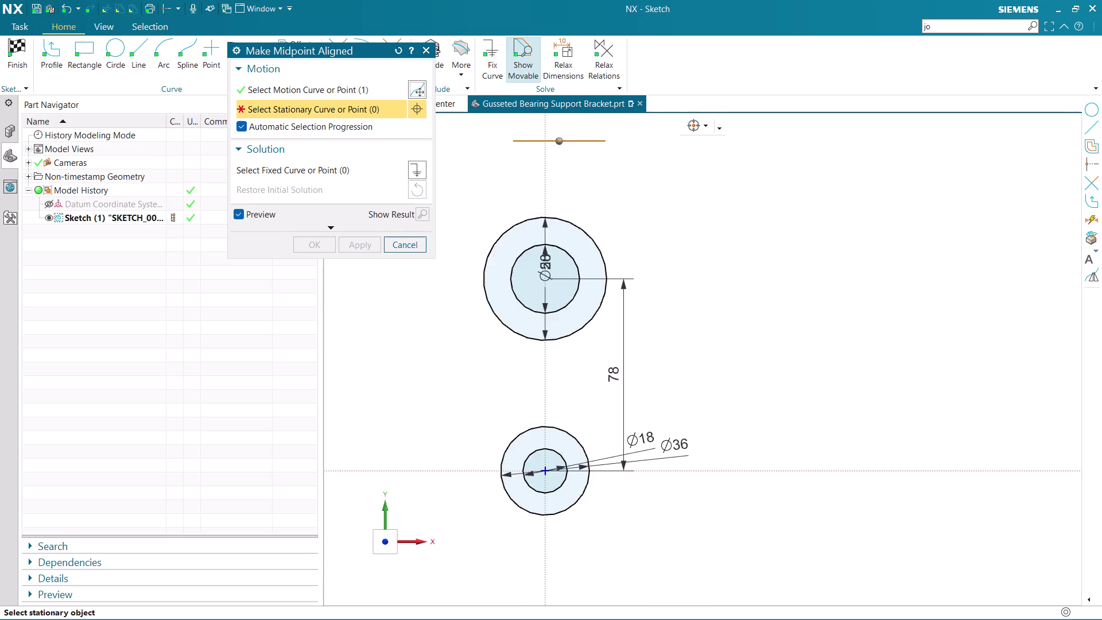
scroll(up, 3)
key(Escape)
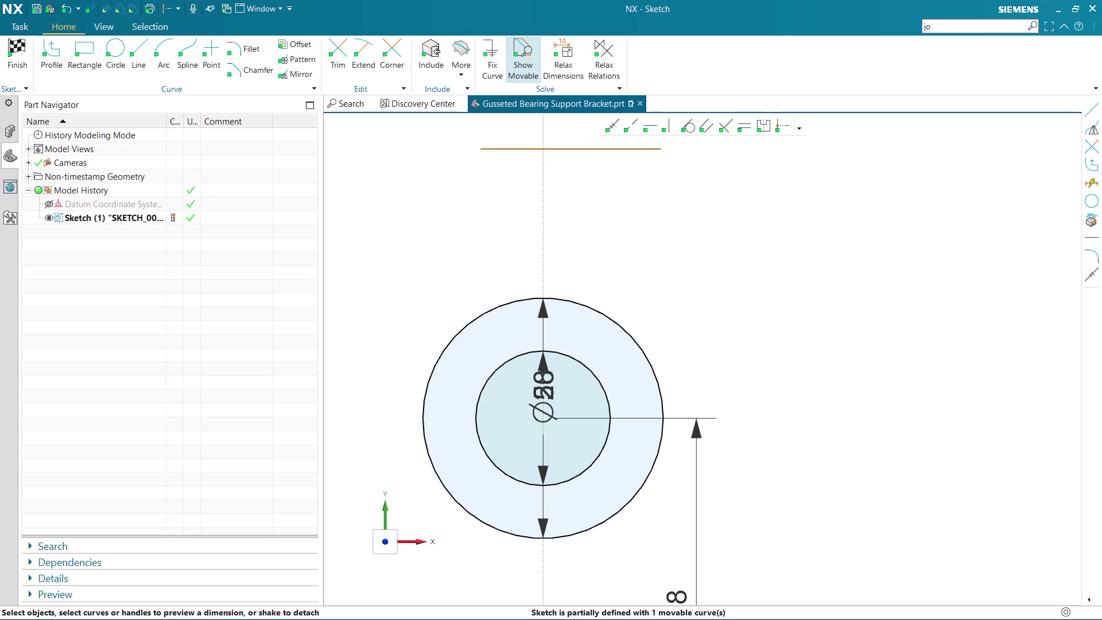
Make the top line's midpoint coincident with the vertical sketch axis.
click(615, 127)
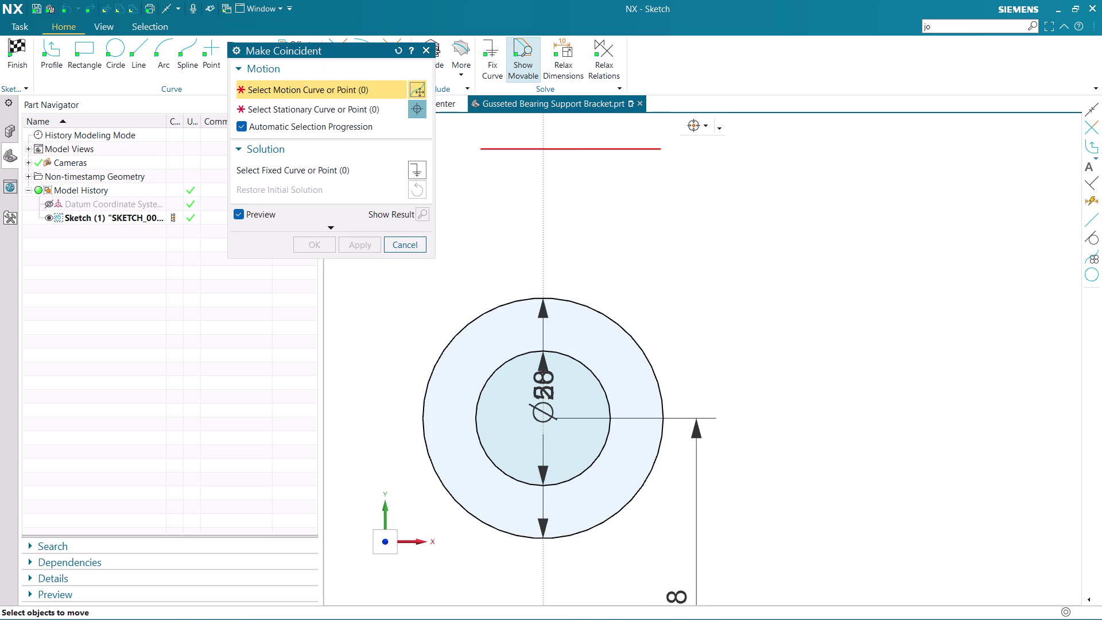
click(568, 149)
click(543, 157)
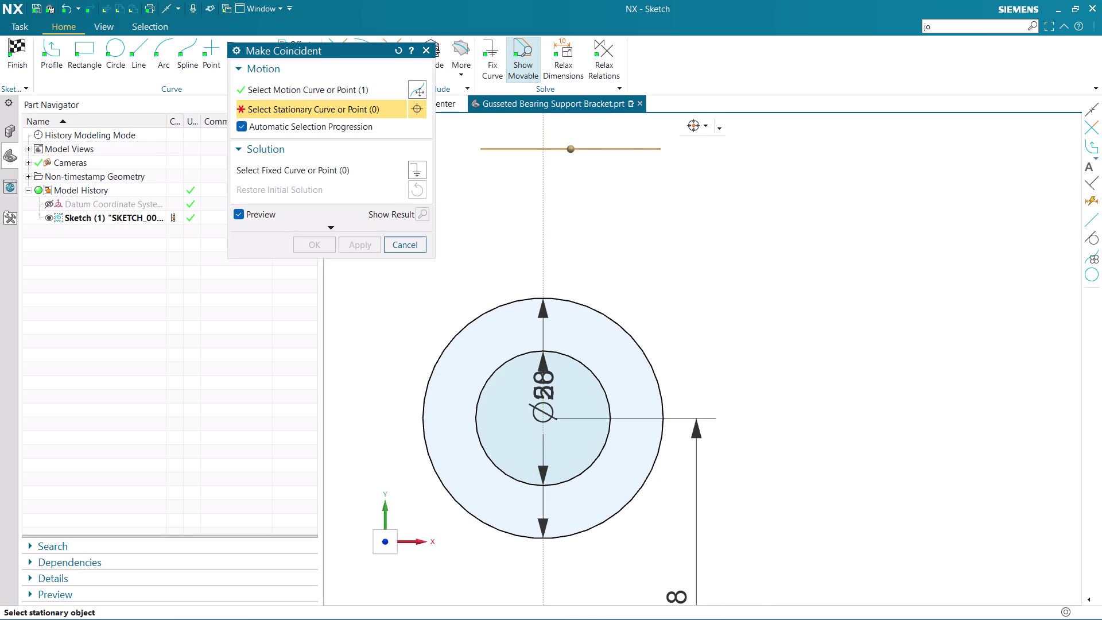
scroll(down, 3)
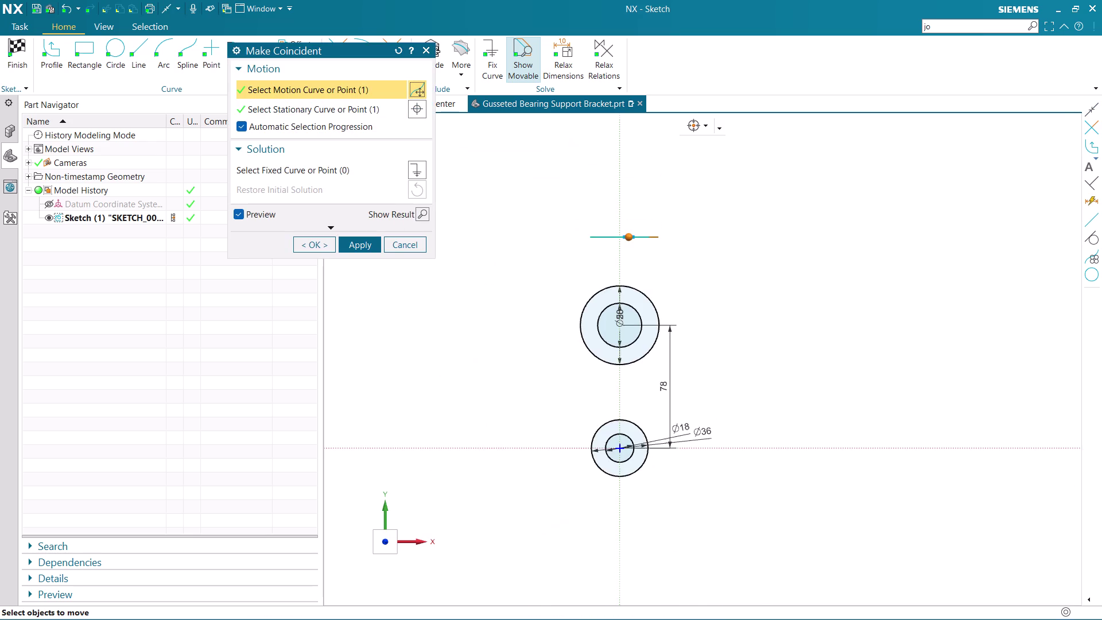
scroll(up, 3)
scroll(up, 3)
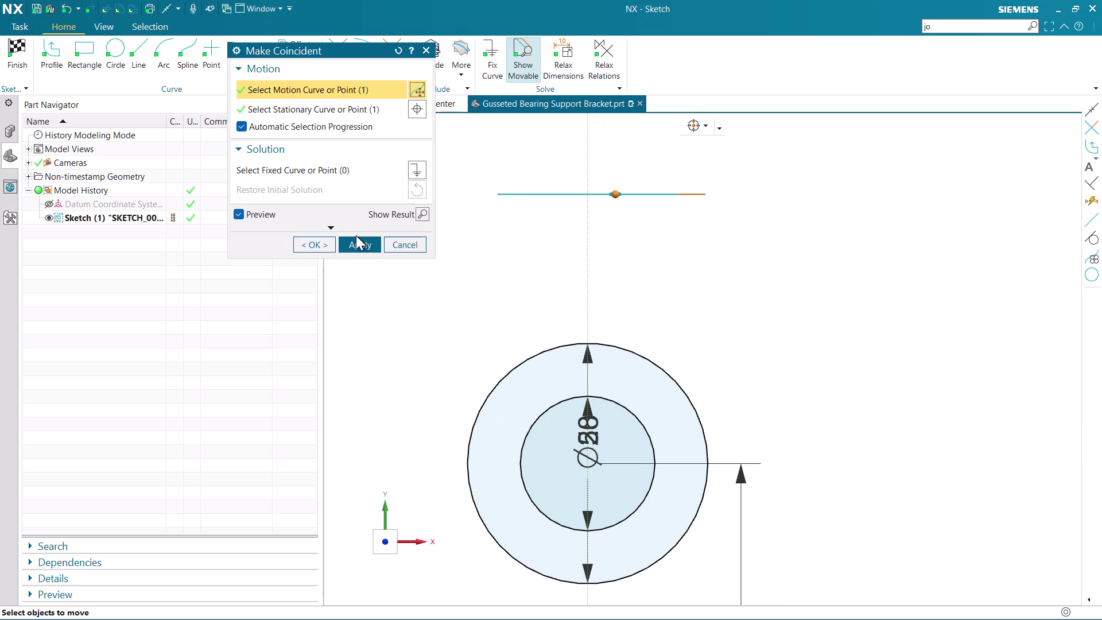
click(356, 240)
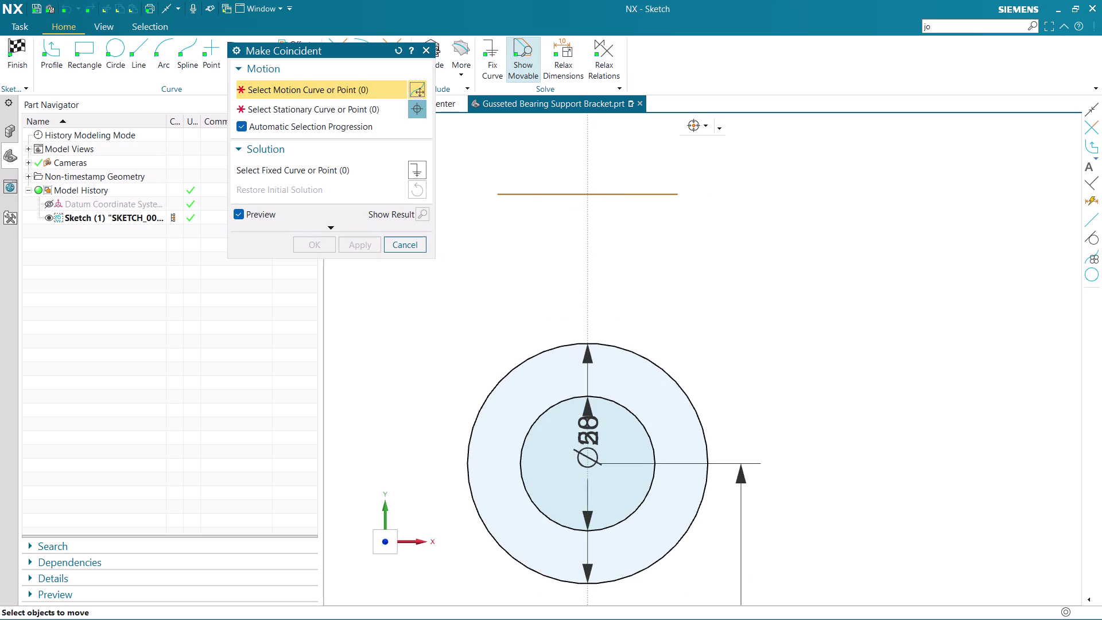
click(393, 243)
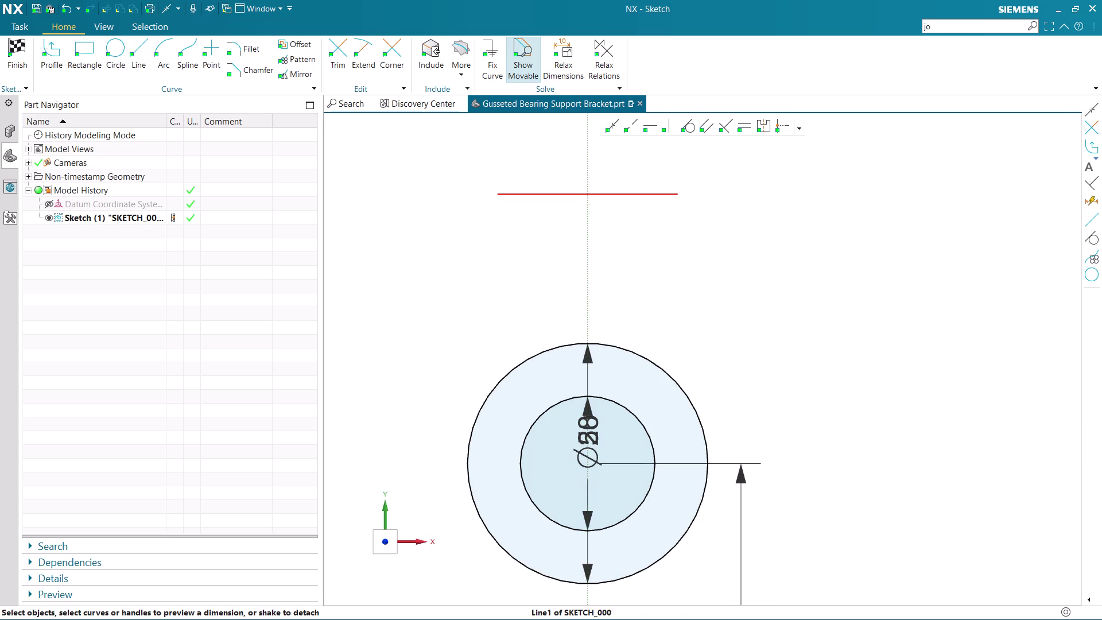
scroll(down, 3)
scroll(down, 3)
scroll(up, 3)
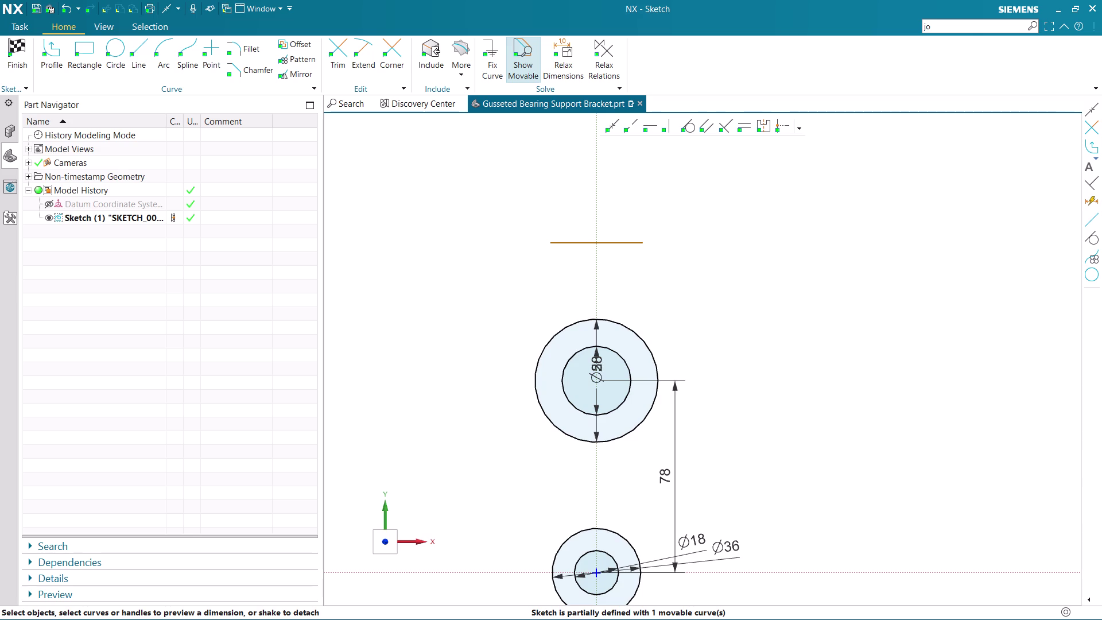
Add a vertical dimension from the upper circle centre to the top line.
key(Escape)
key(d)
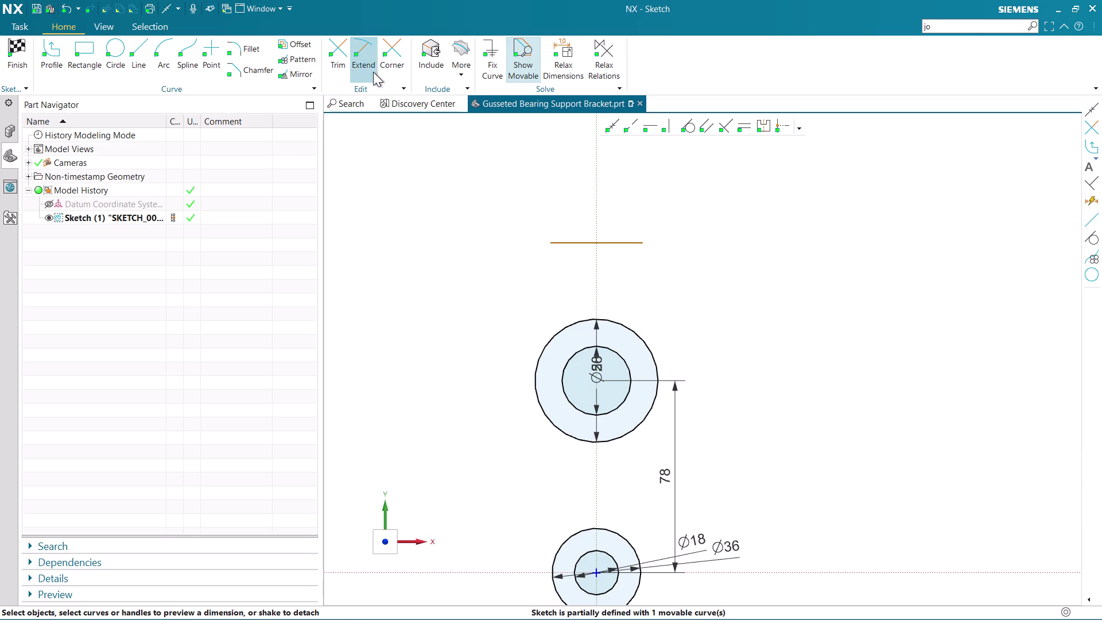
scroll(up, 3)
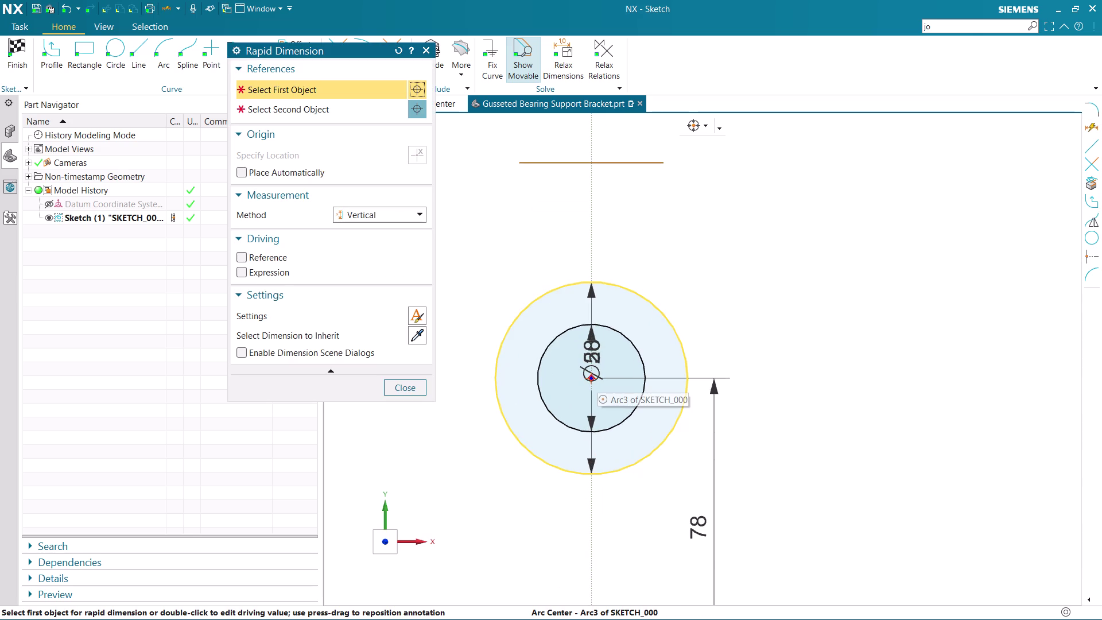
click(592, 381)
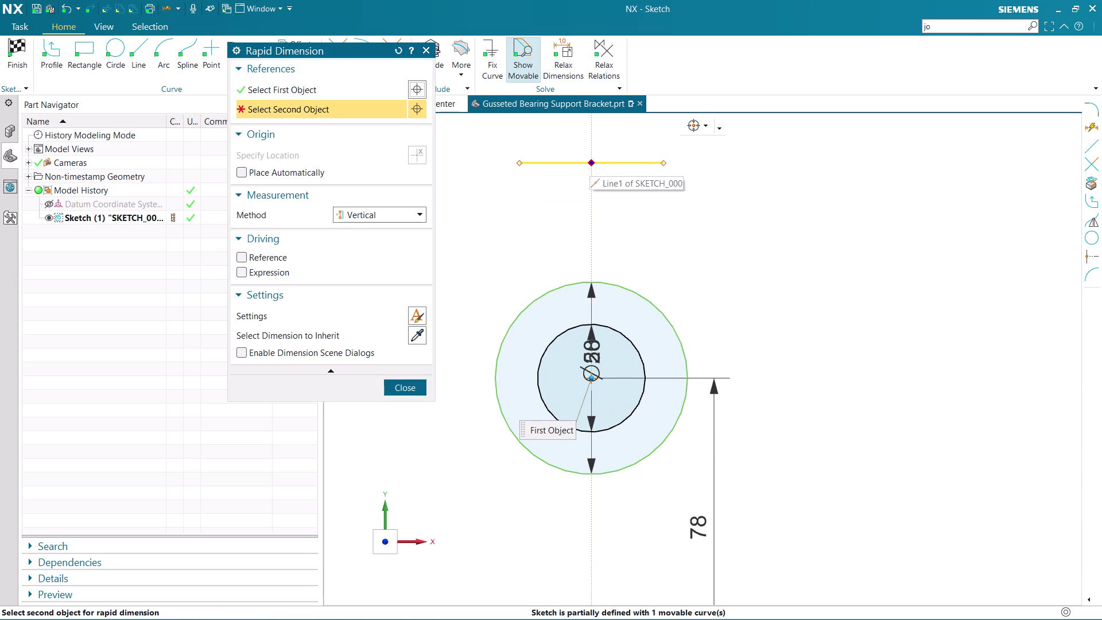
click(591, 161)
click(721, 225)
key(Escape)
key(grave)
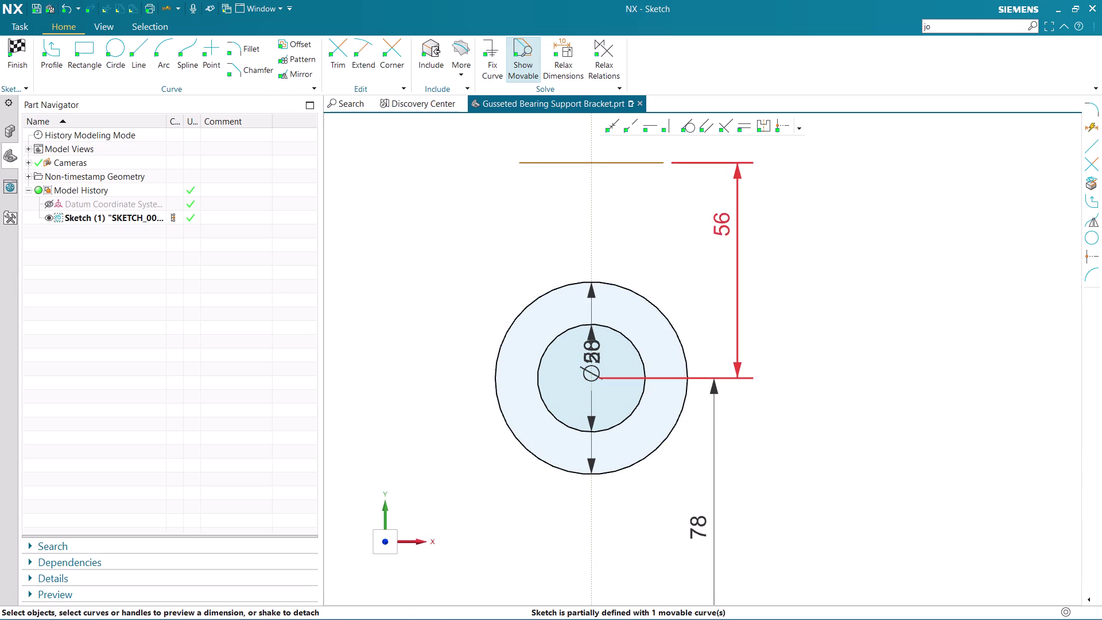
Change that distance from 56 to 80.
double_click(714, 227)
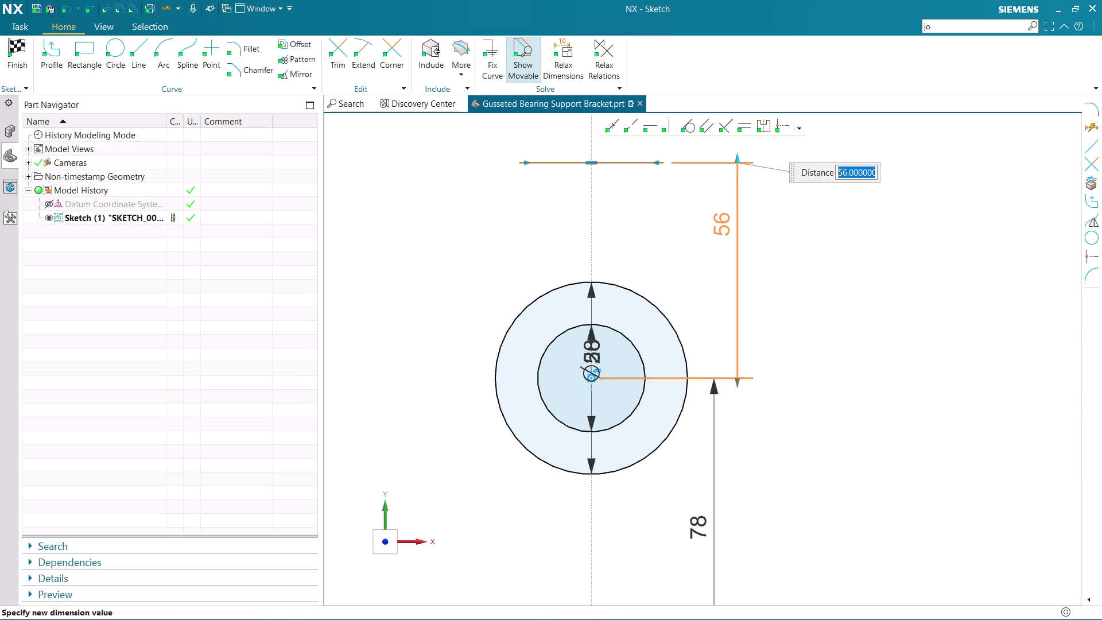
text(80)
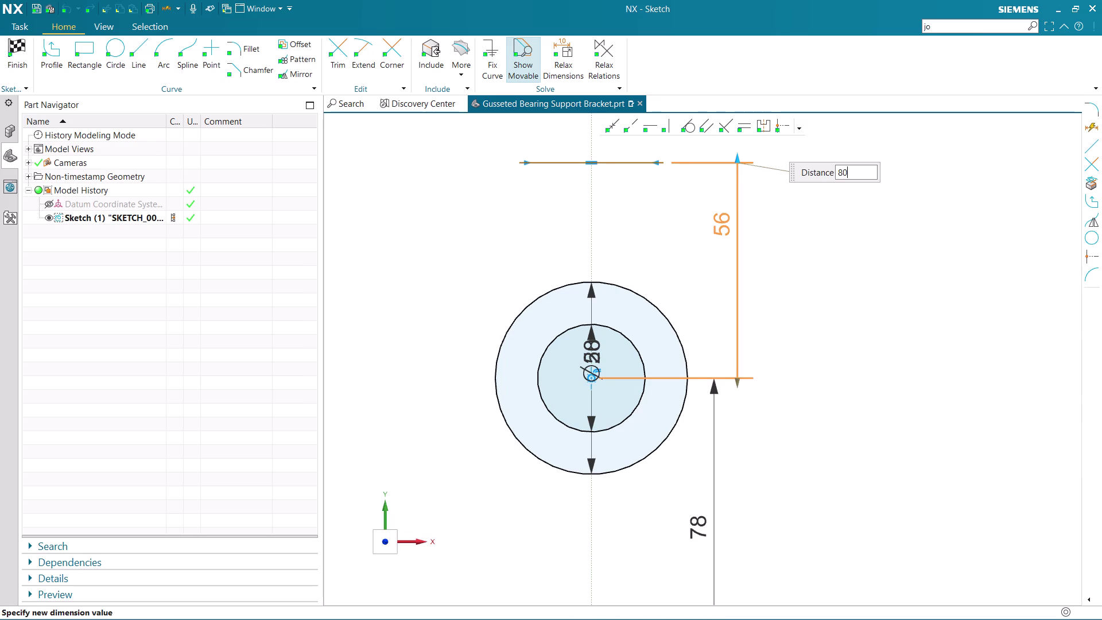
key(Return)
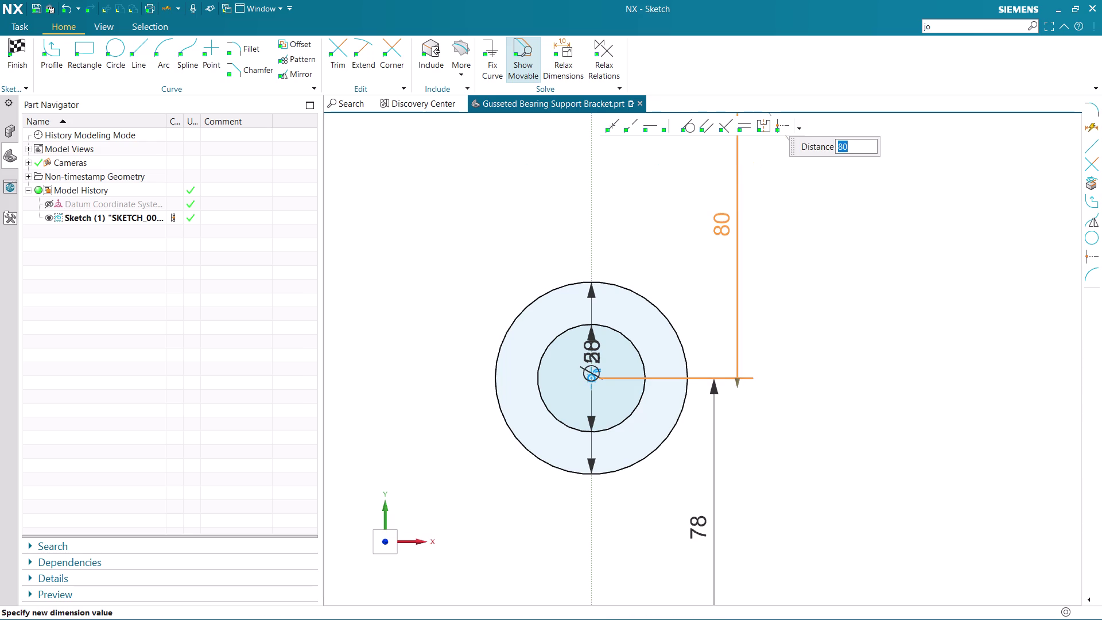
middle_click(699, 272)
scroll(up, 3)
scroll(down, 3)
scroll(up, 3)
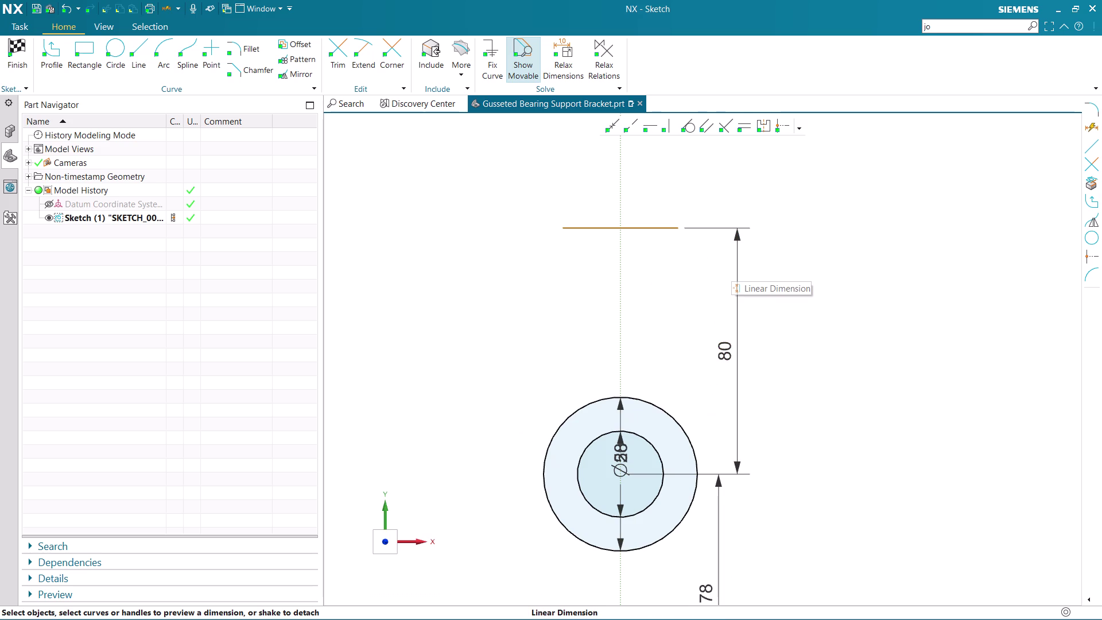
Dimension the top line's length and set it to 96.
click(594, 226)
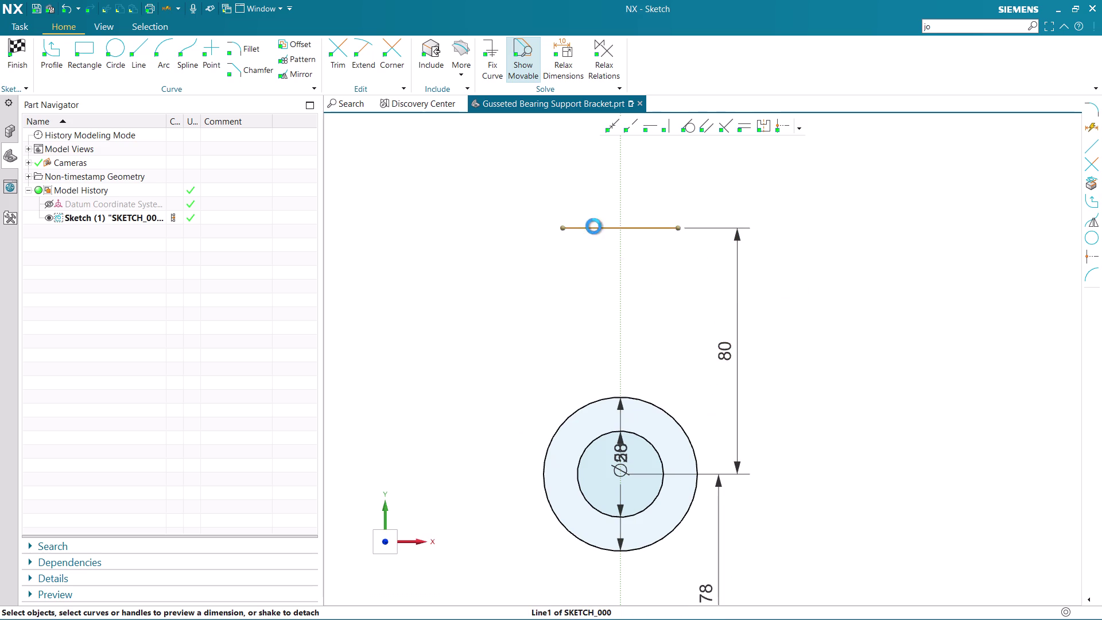
double_click(620, 258)
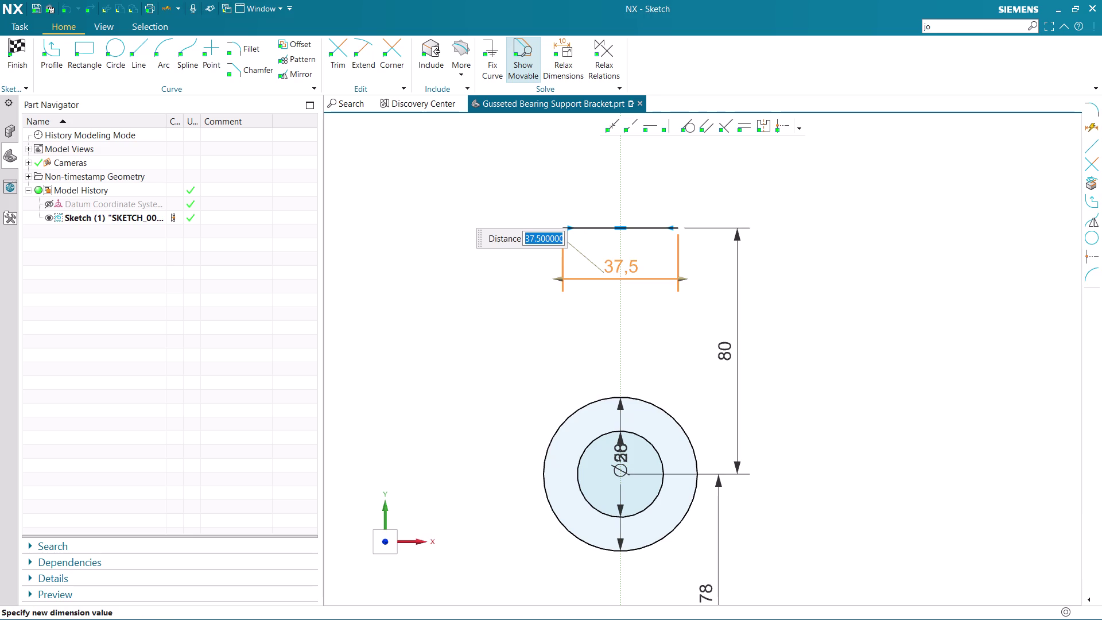
text(96)
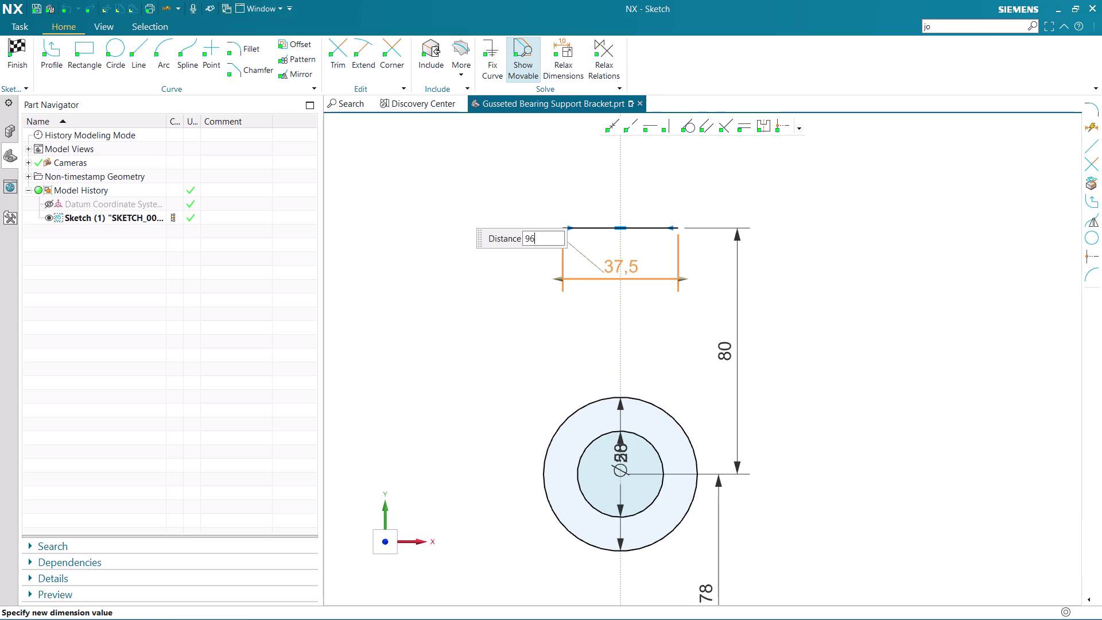
key(Return)
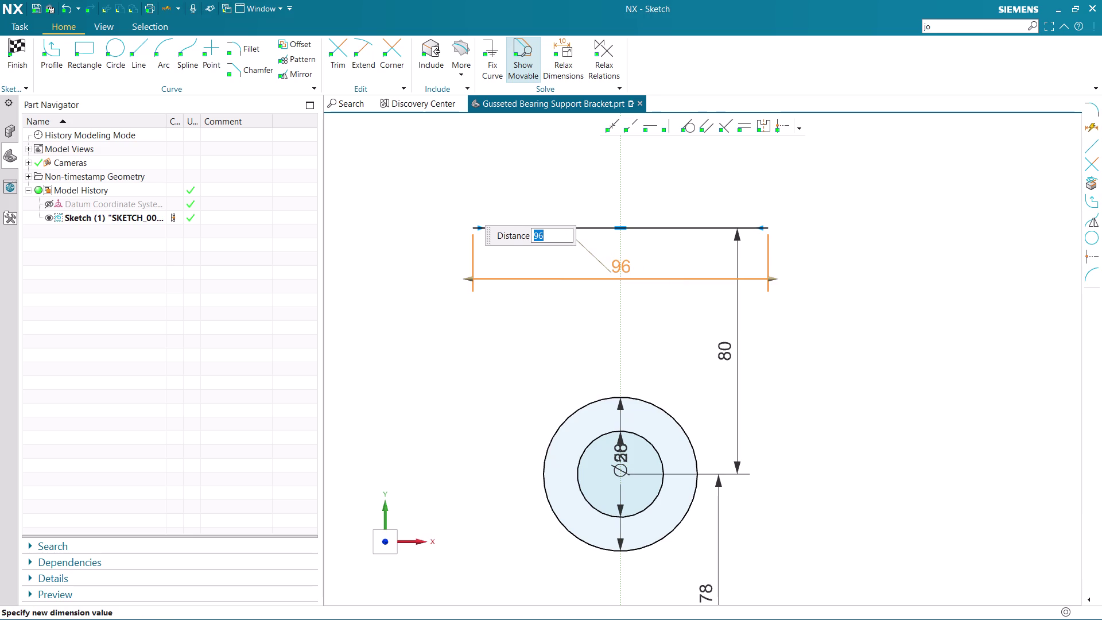
middle_click(645, 254)
scroll(down, 3)
scroll(up, 3)
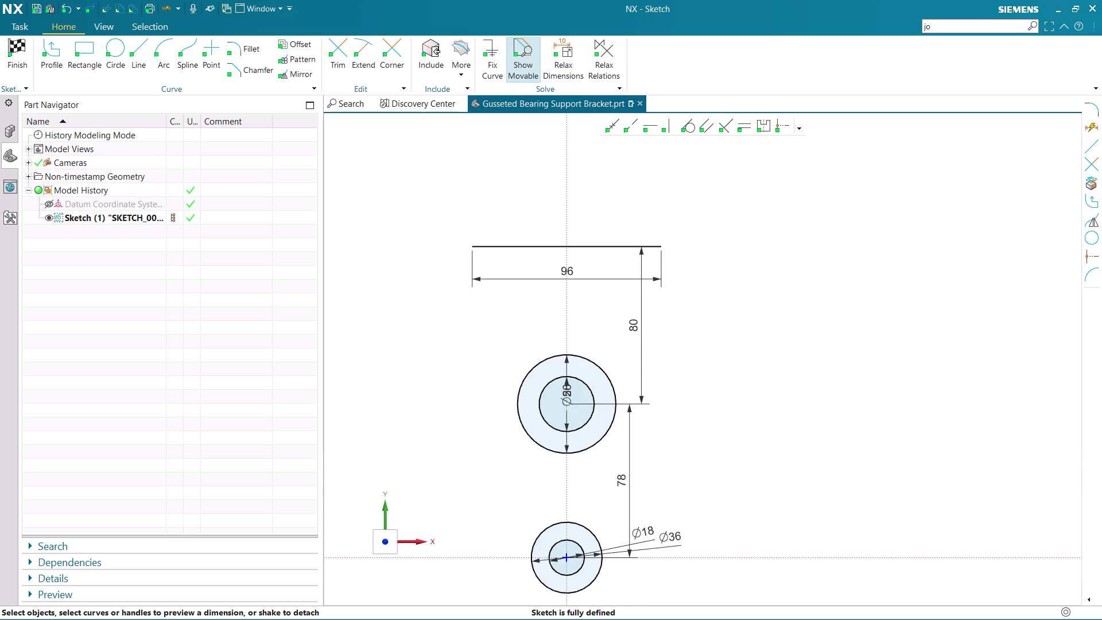
scroll(down, 3)
scroll(down, 3)
scroll(up, 3)
scroll(up, 3)
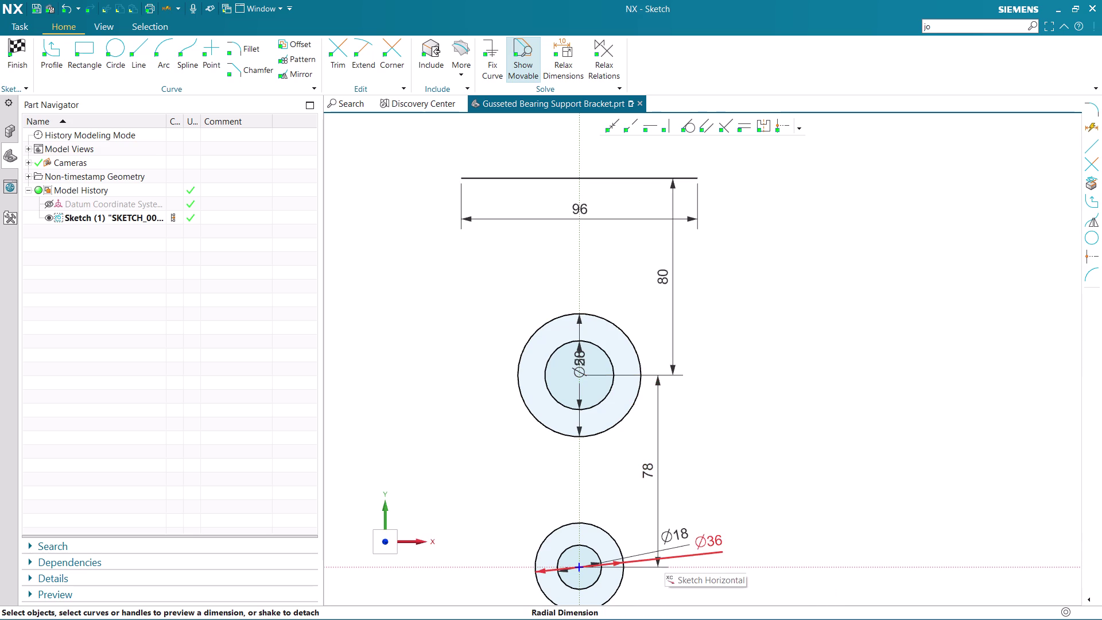
Adjust the zoom and start the Profile tool for connected lines.
scroll(down, 3)
scroll(down, 3)
scroll(up, 3)
scroll(up, 3)
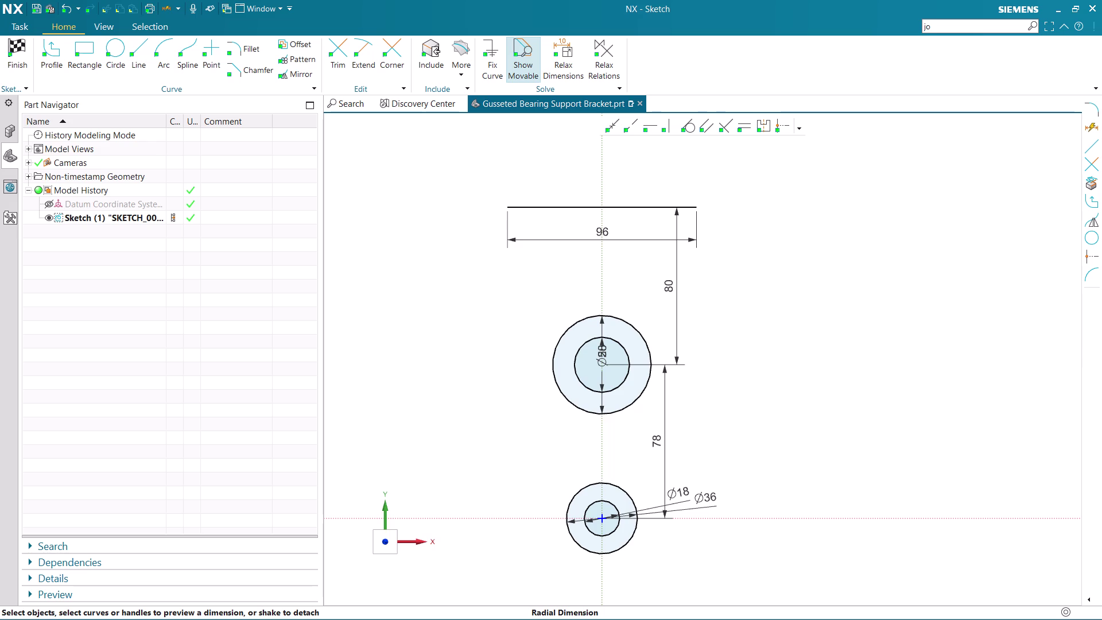
click(54, 53)
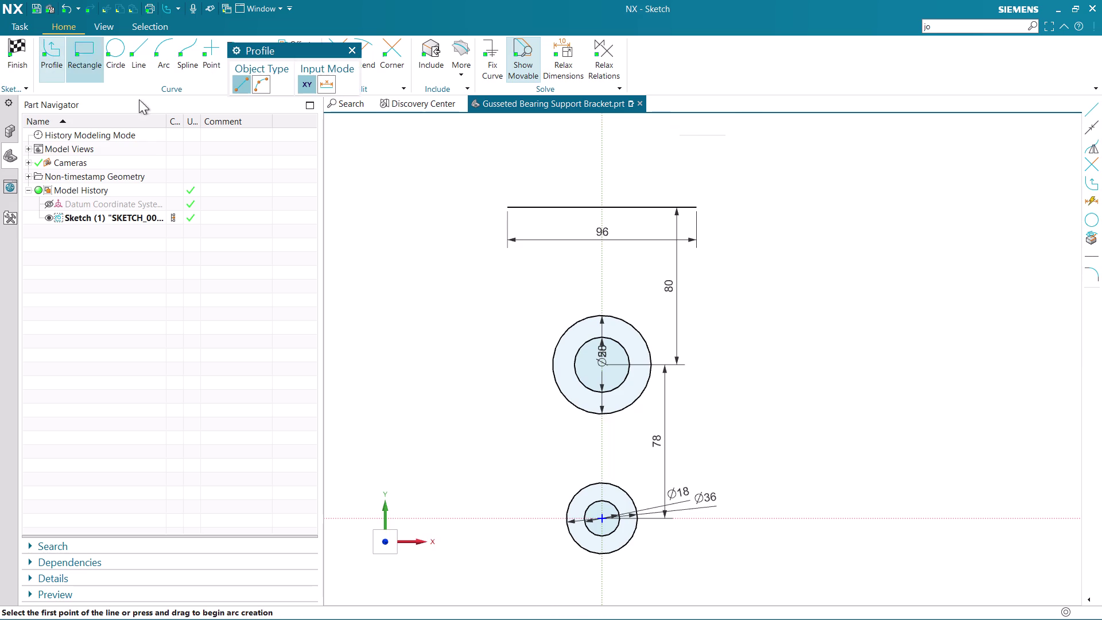
Draw an approximately 84-long vertical line down from the top line's left endpoint.
scroll(up, 3)
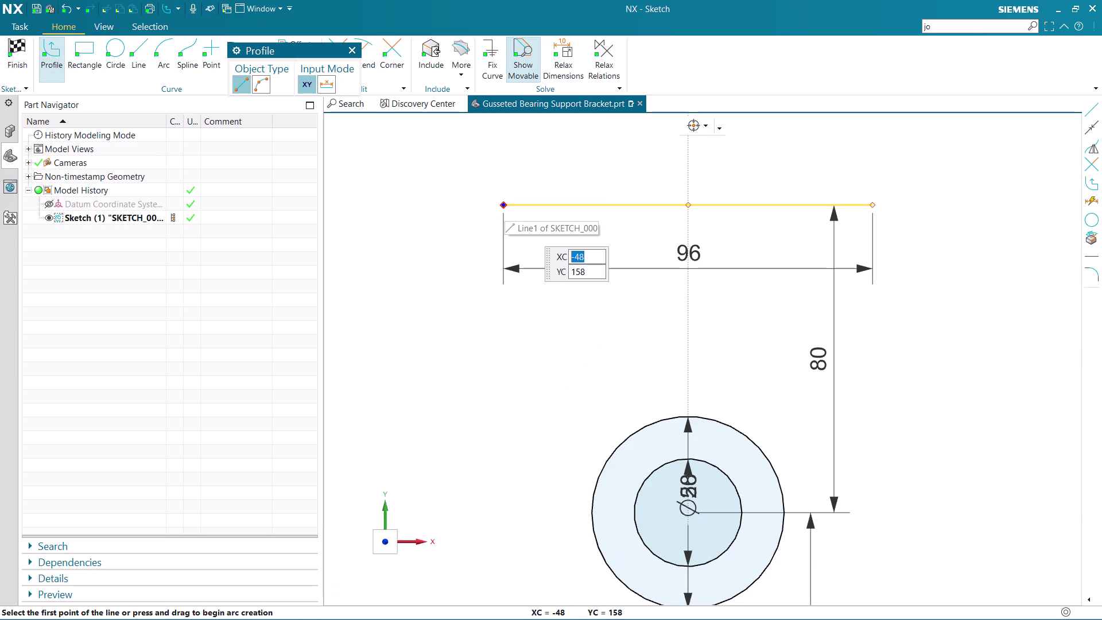
click(504, 206)
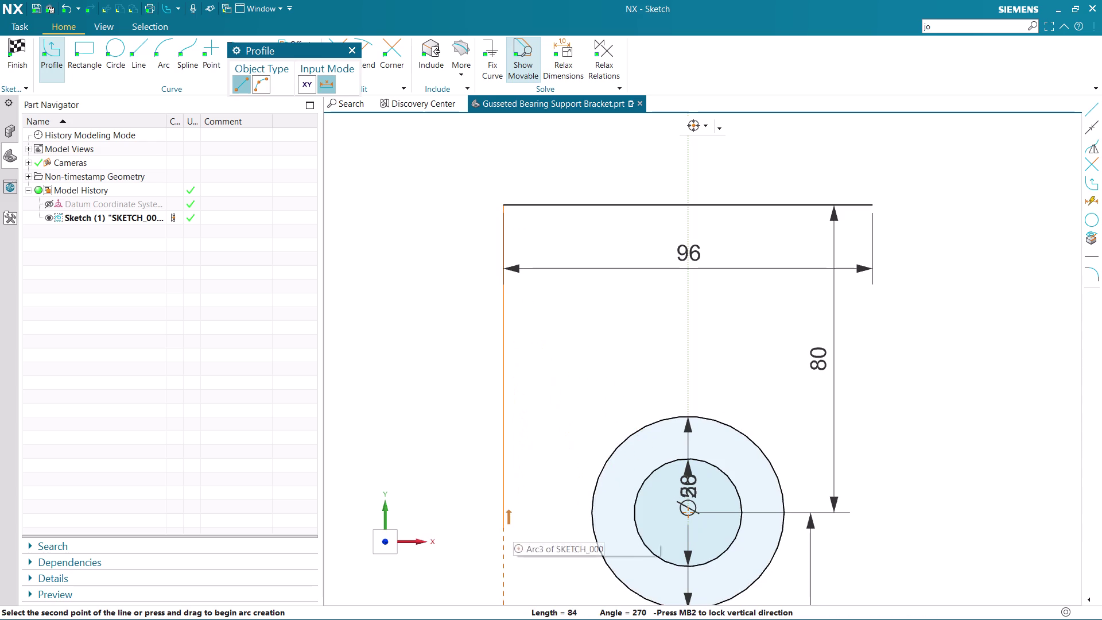
click(504, 510)
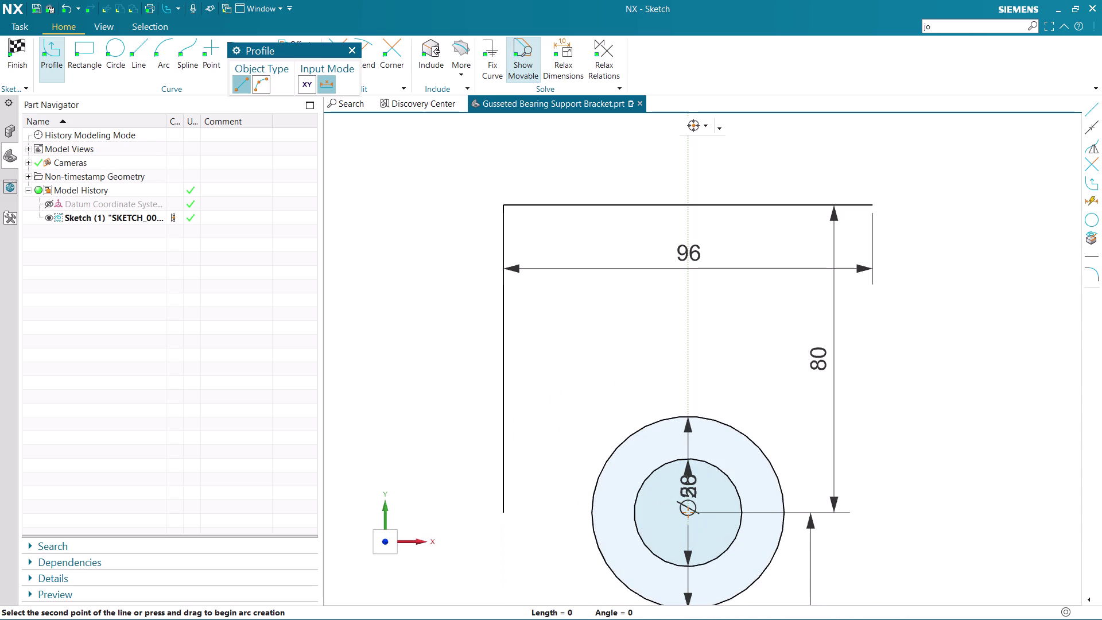
key(Escape)
key(Escape)
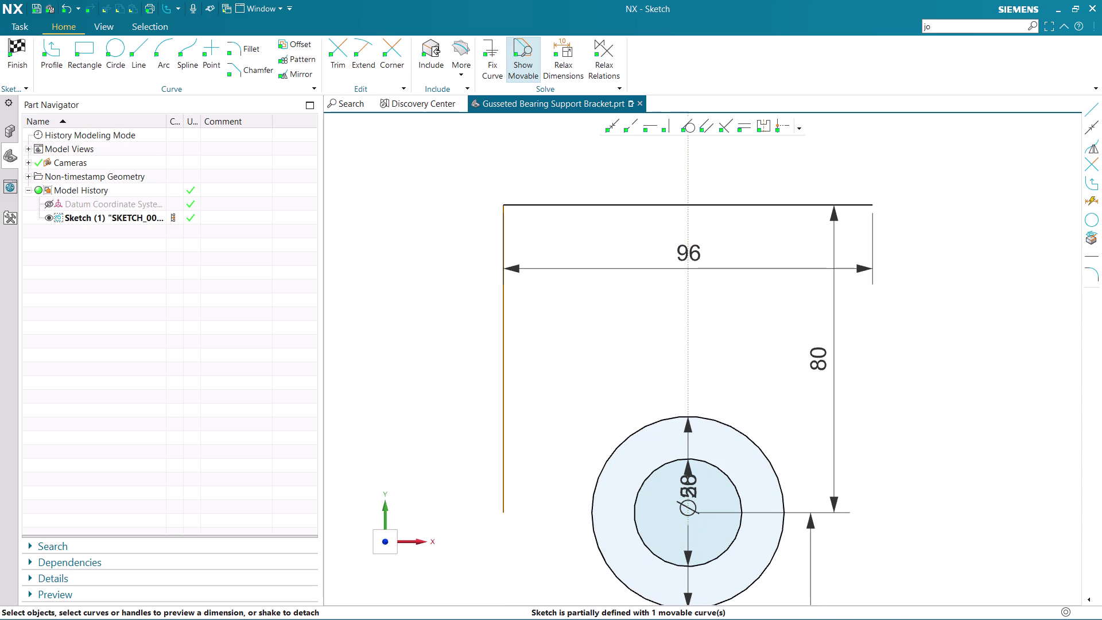
Preview a rounded fillet at the sketch's top-left corner, then cancel it without applying.
click(504, 336)
key(Escape)
click(252, 52)
click(506, 222)
click(521, 212)
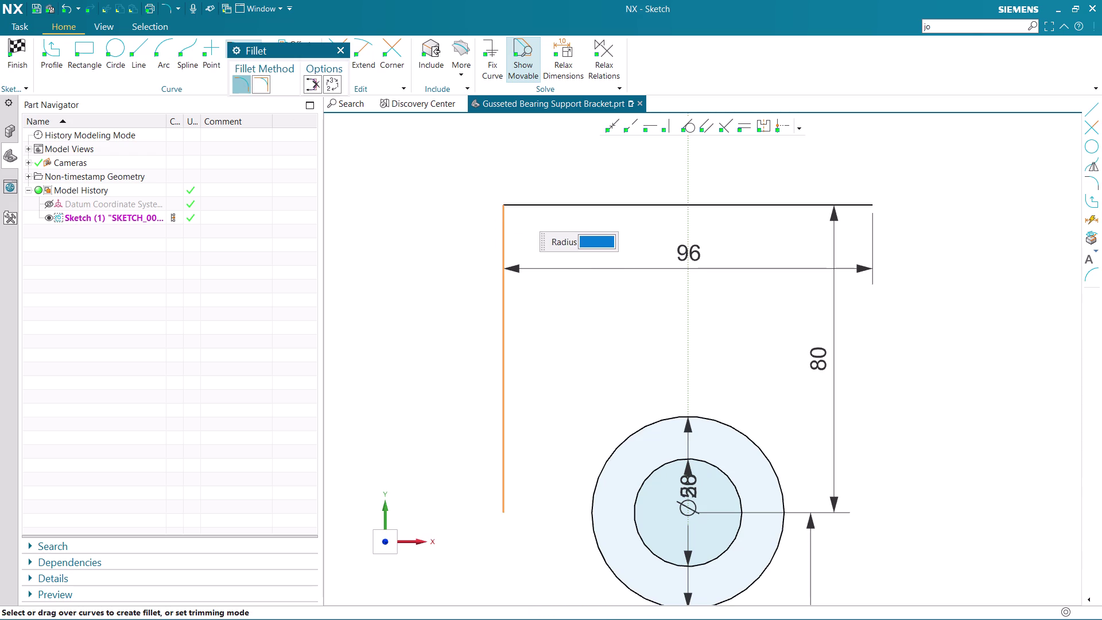
click(527, 206)
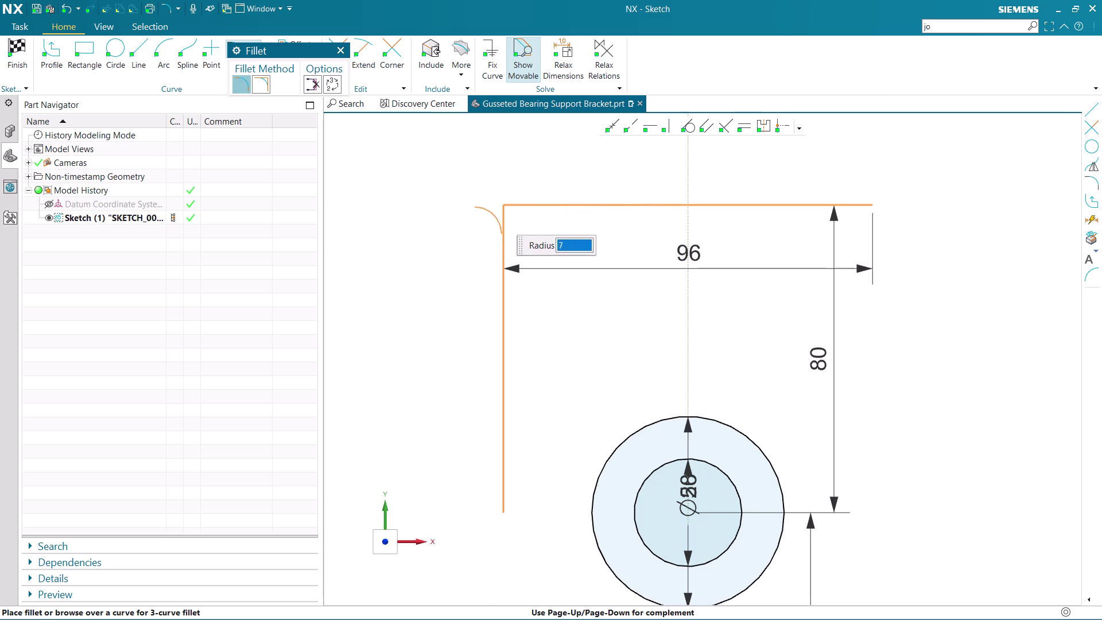
key(Escape)
key(Escape)
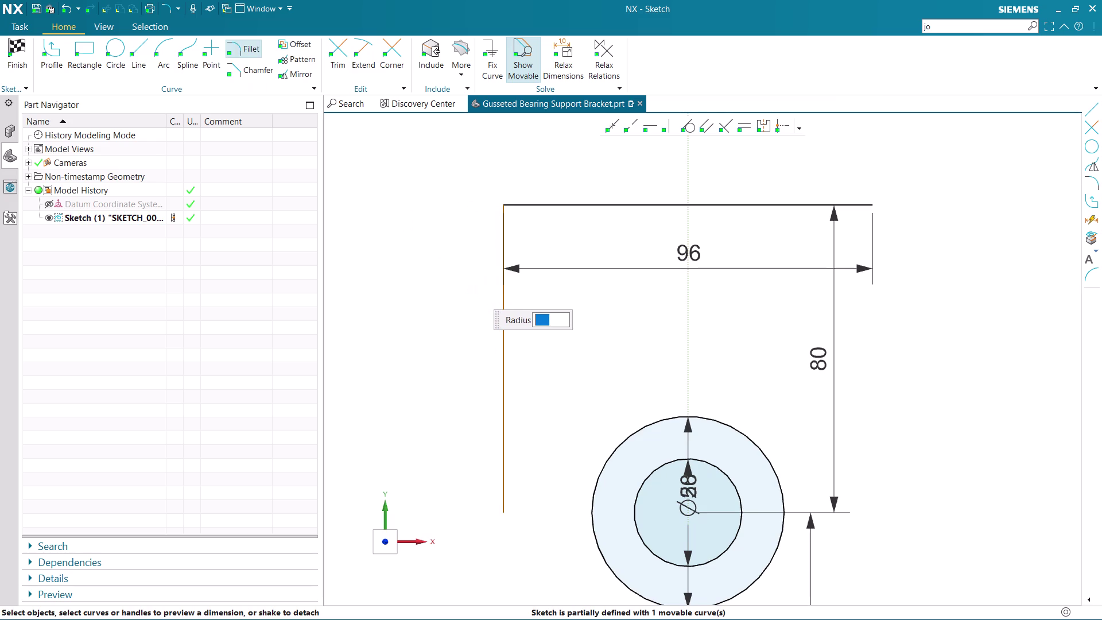
Delete the vertical line hanging from the top line's left end.
click(503, 337)
key(Delete)
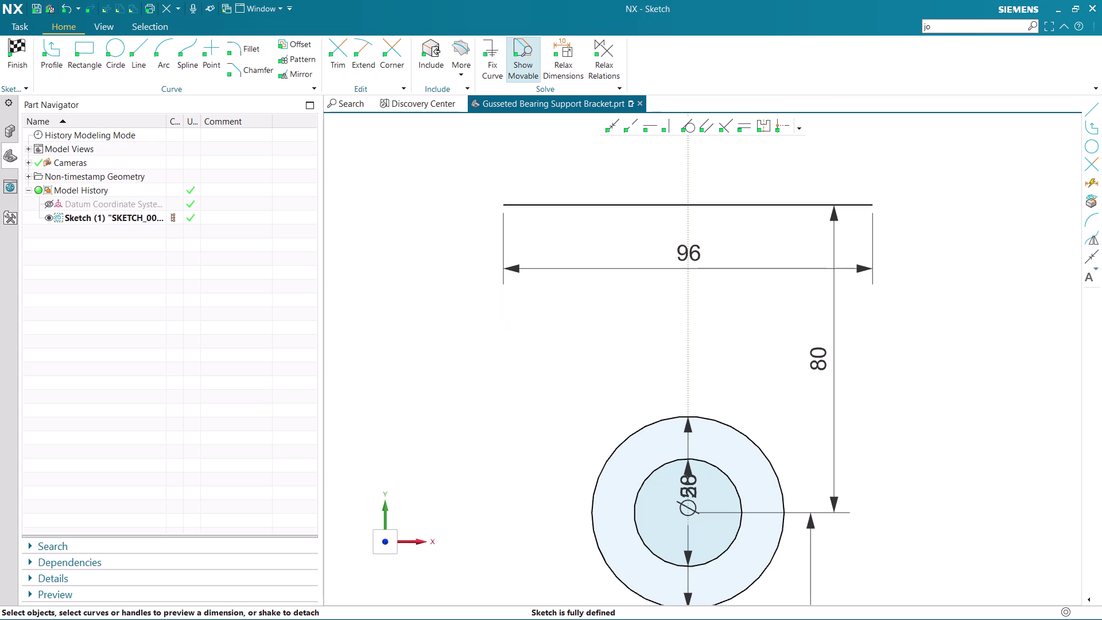
scroll(down, 3)
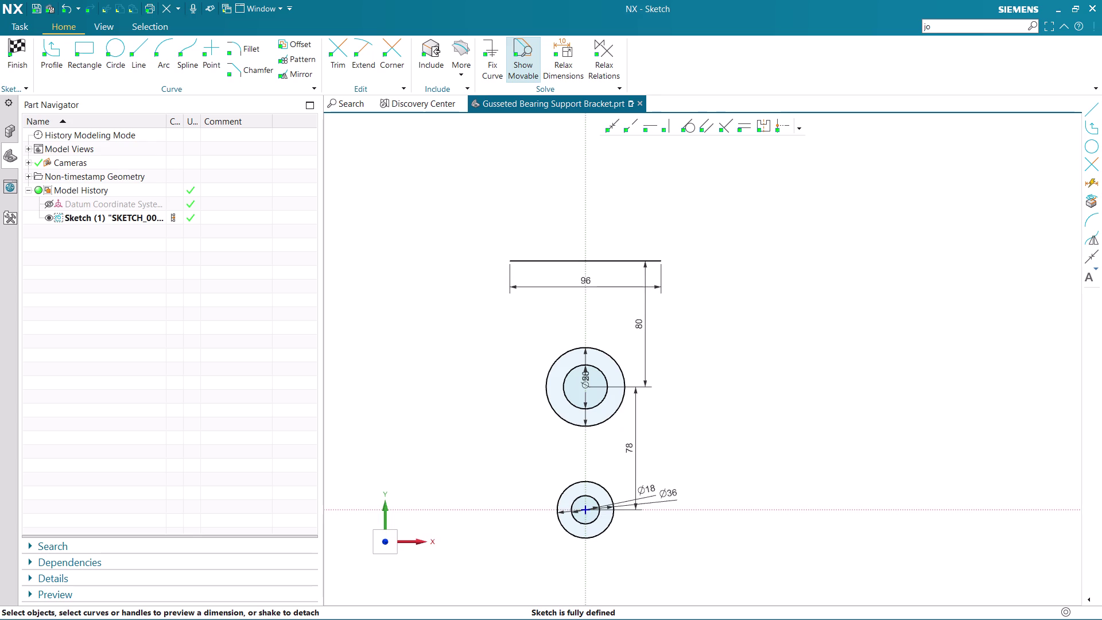
scroll(down, 3)
scroll(down, 3)
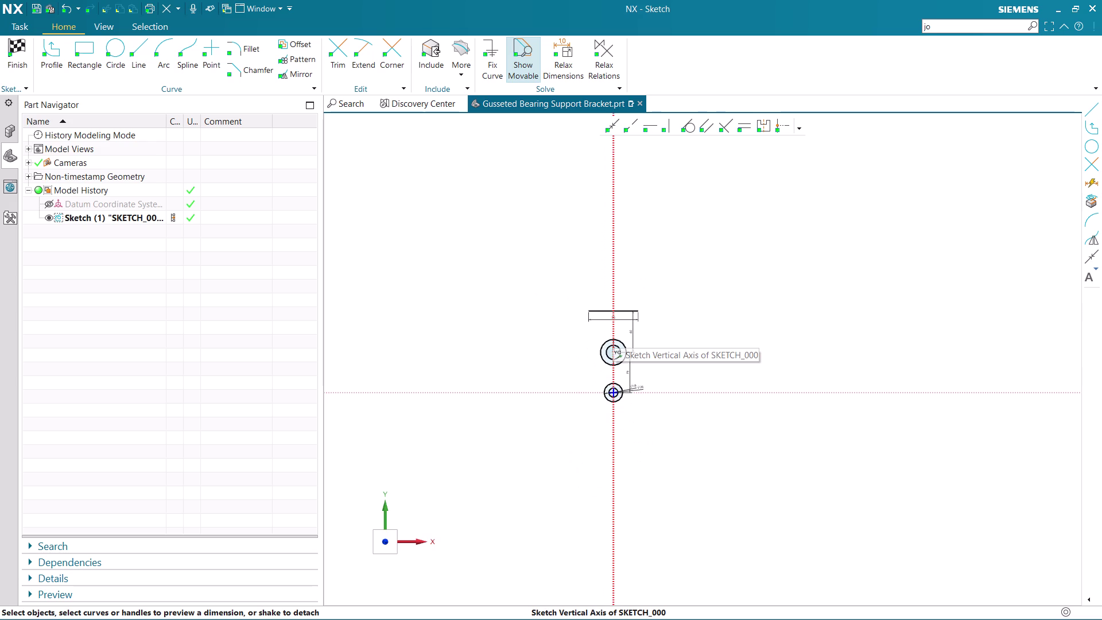
scroll(down, 3)
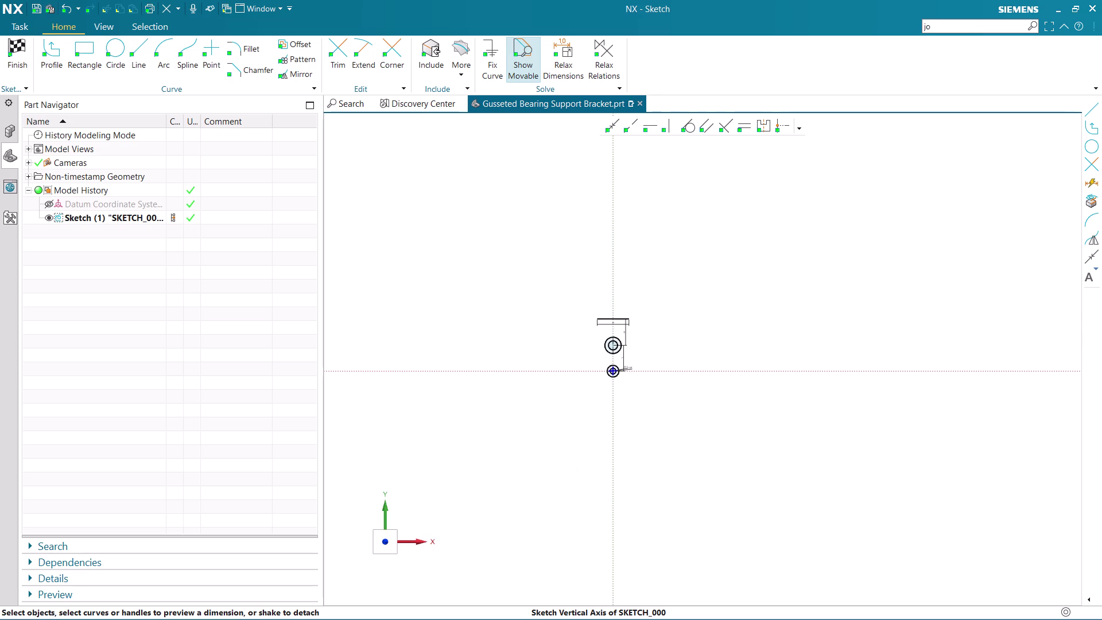
scroll(up, 3)
scroll(up, 3)
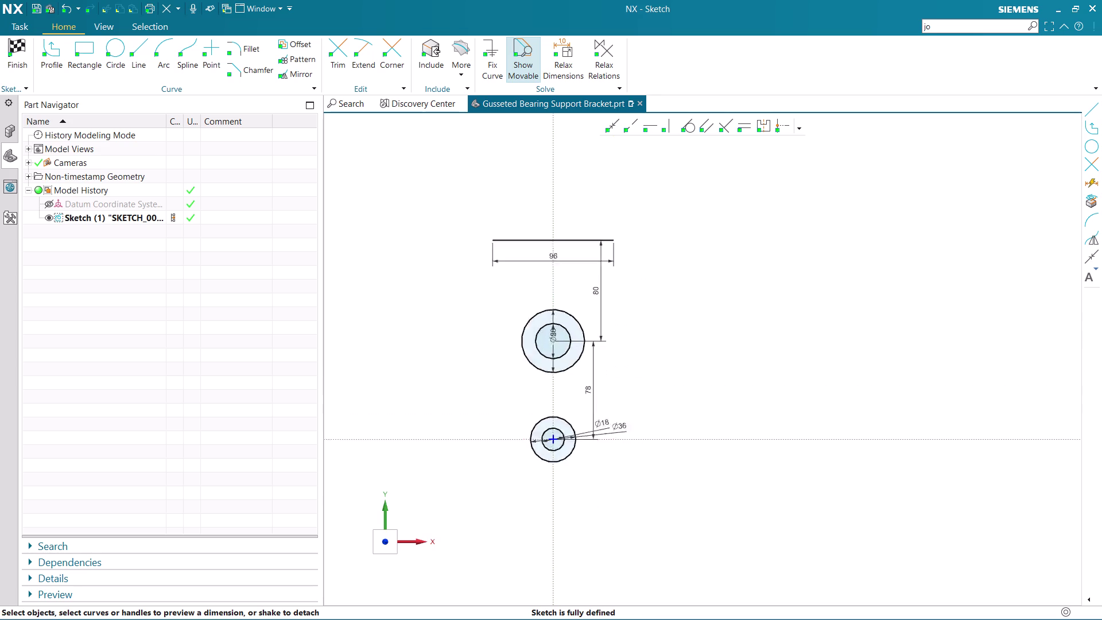
scroll(up, 3)
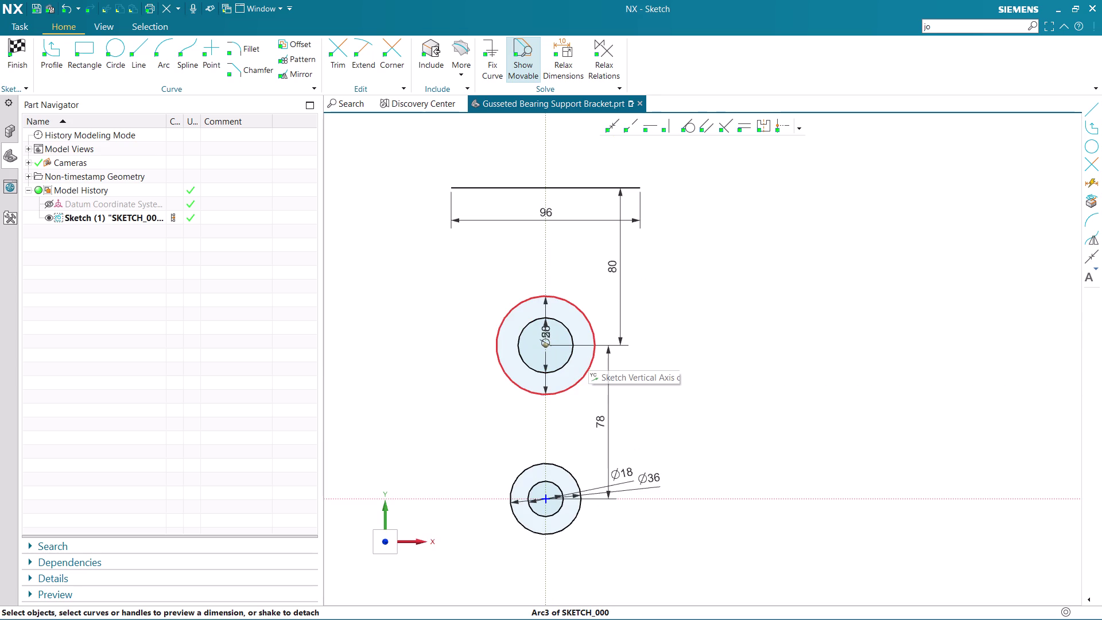